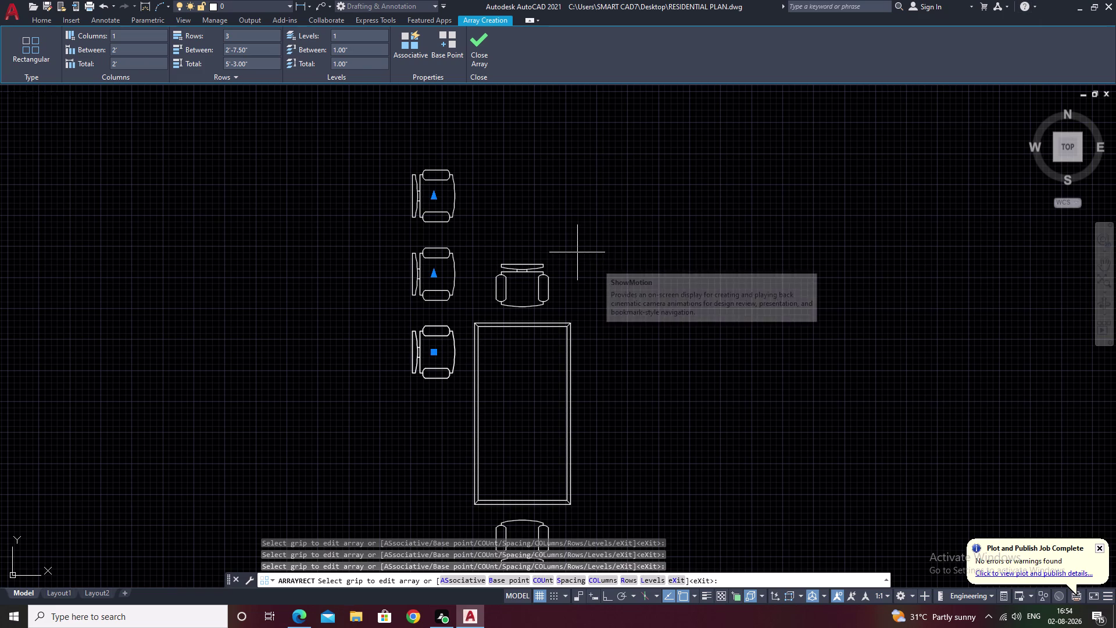
Finish the chair array edit and select the three chairs left of the table.
key(Escape)
drag(466, 163, 358, 292)
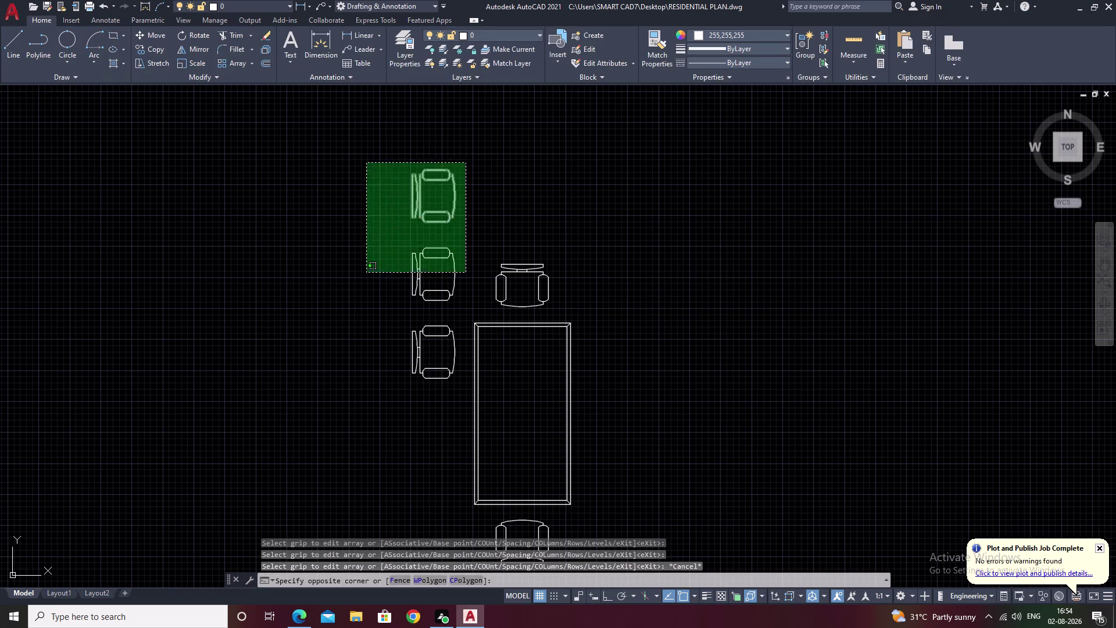
drag(358, 292, 358, 336)
click(460, 239)
drag(458, 238, 405, 361)
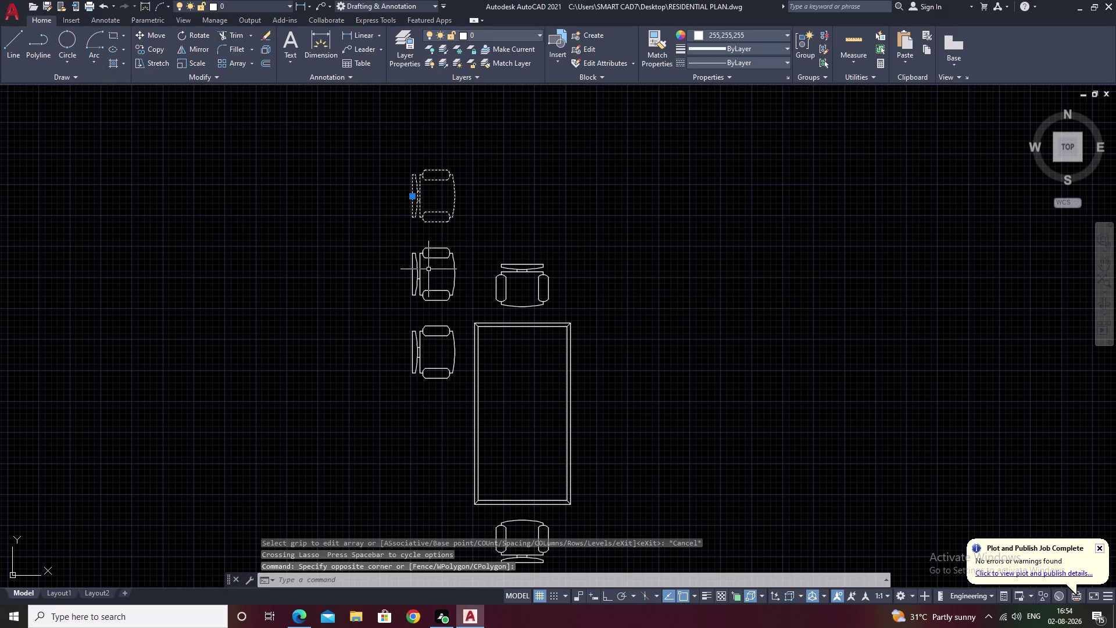
key(Escape)
drag(466, 168, 413, 409)
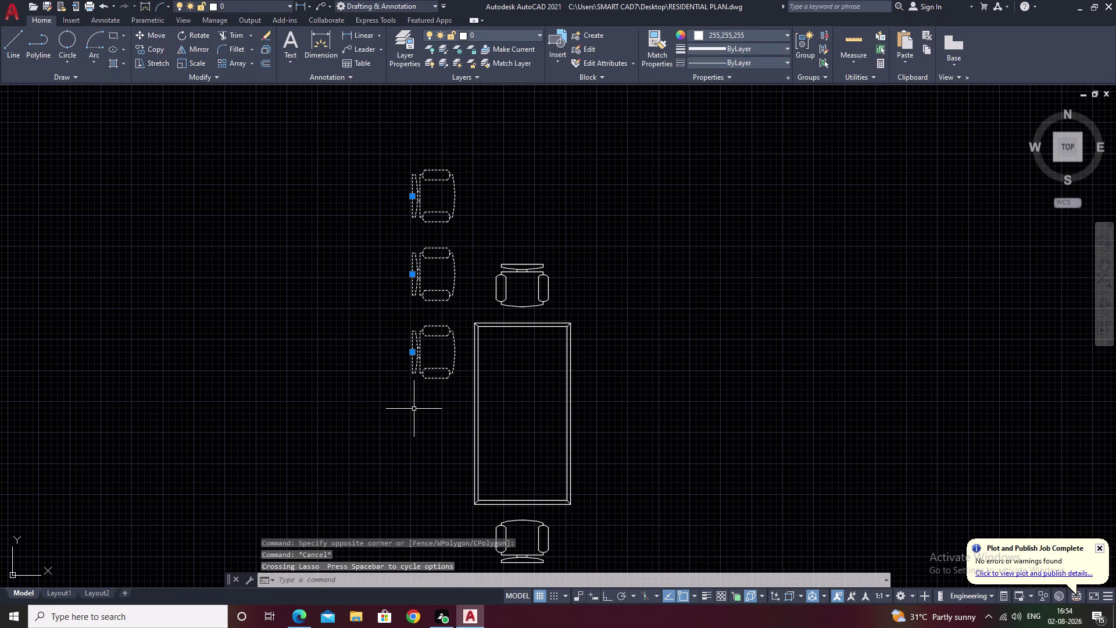
Move the three chairs beside the table's left edge and reselect them.
text(m)
key(space)
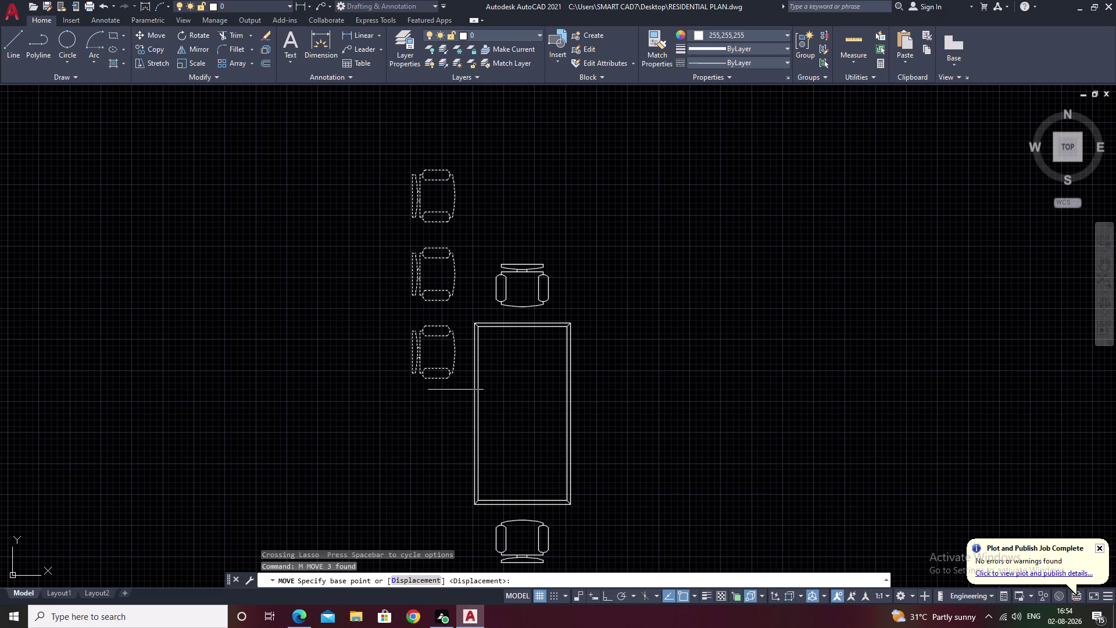
click(450, 376)
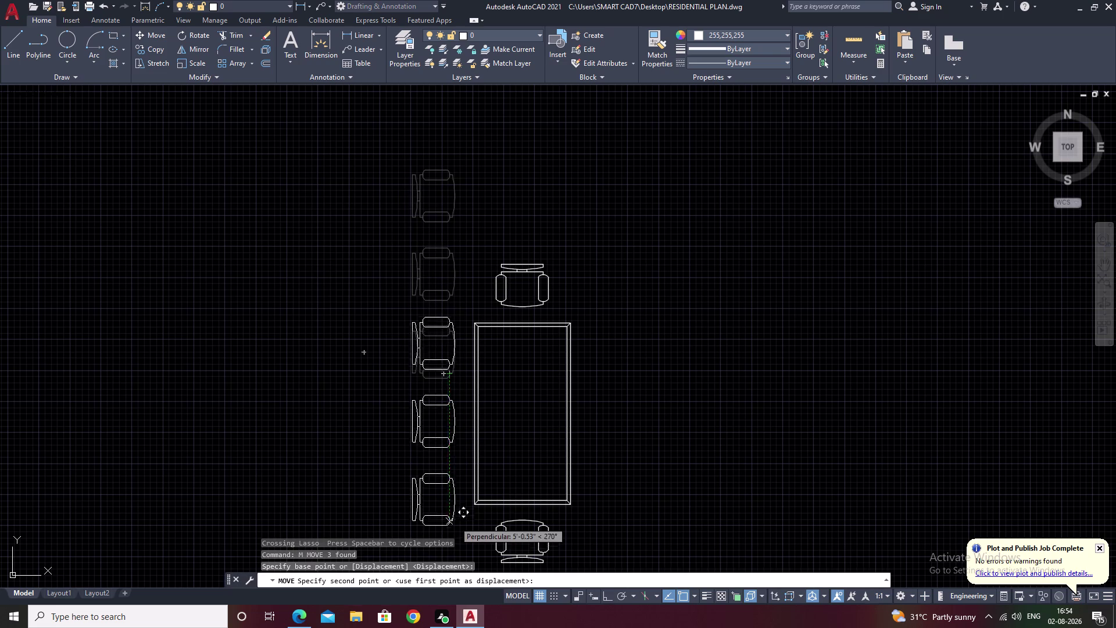
click(457, 512)
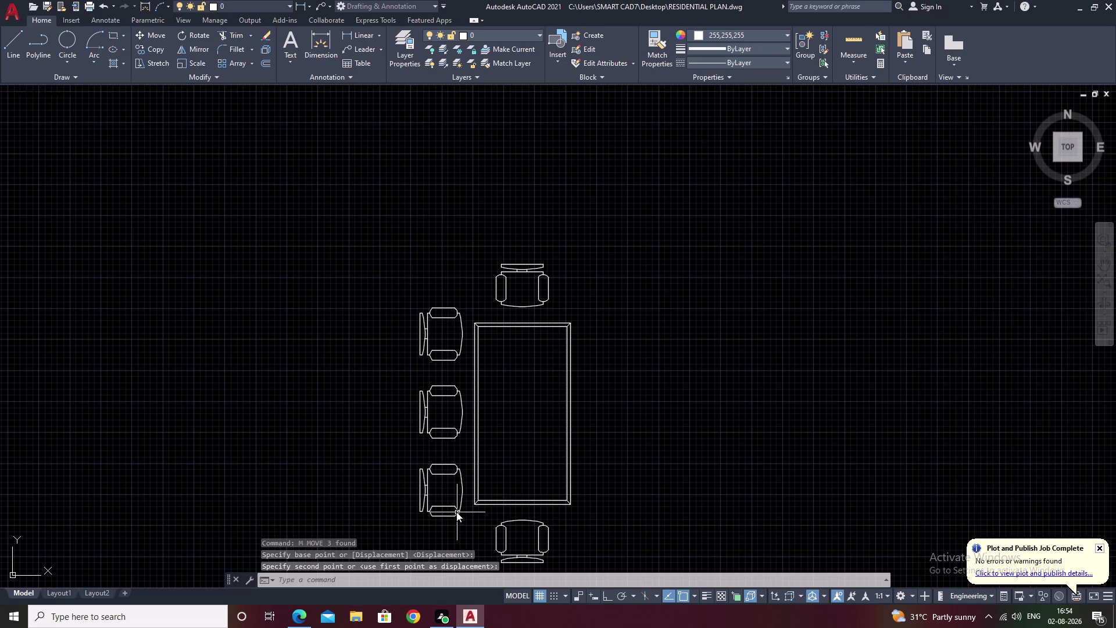
key(Escape)
drag(449, 310, 410, 506)
key(Escape)
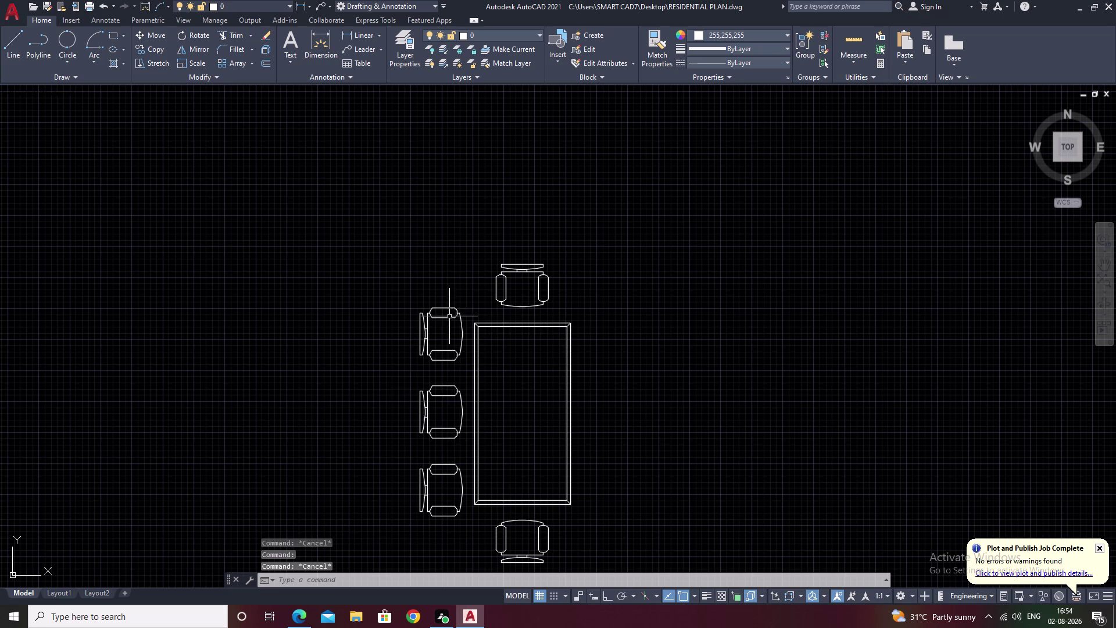
drag(448, 314, 434, 545)
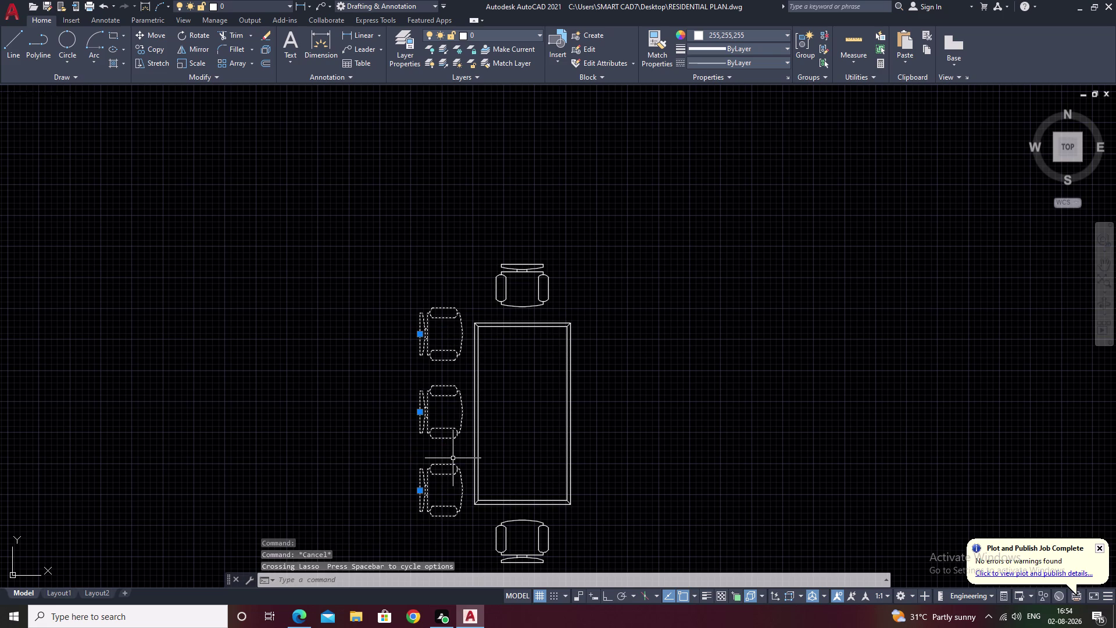
Mirror the three chairs across a vertical line through the table centre, keeping the originals.
text(mi)
key(space)
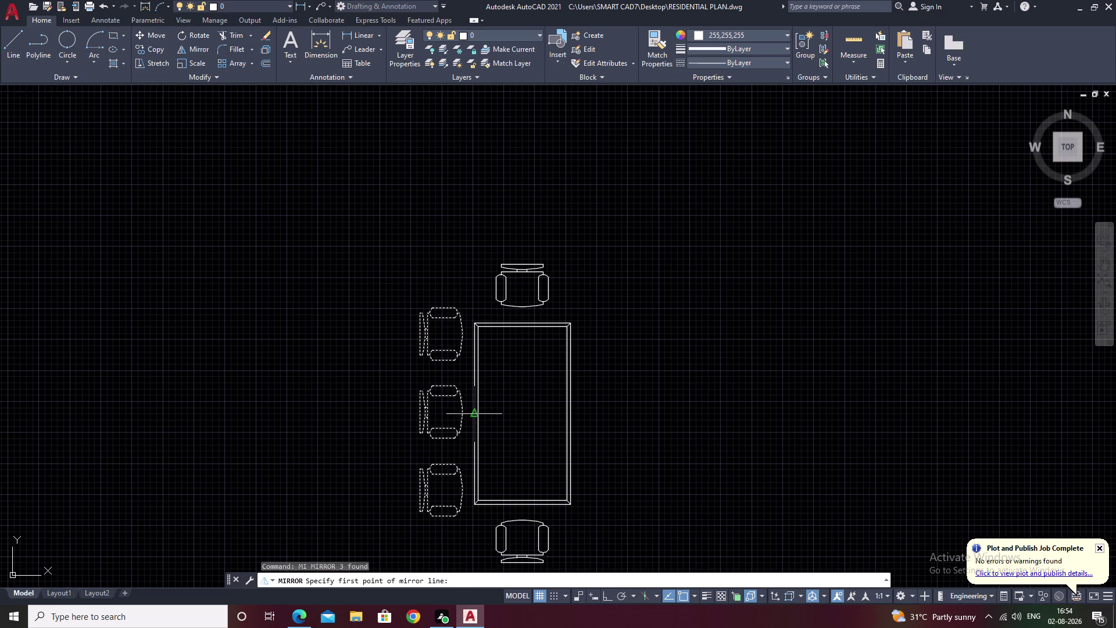
click(525, 414)
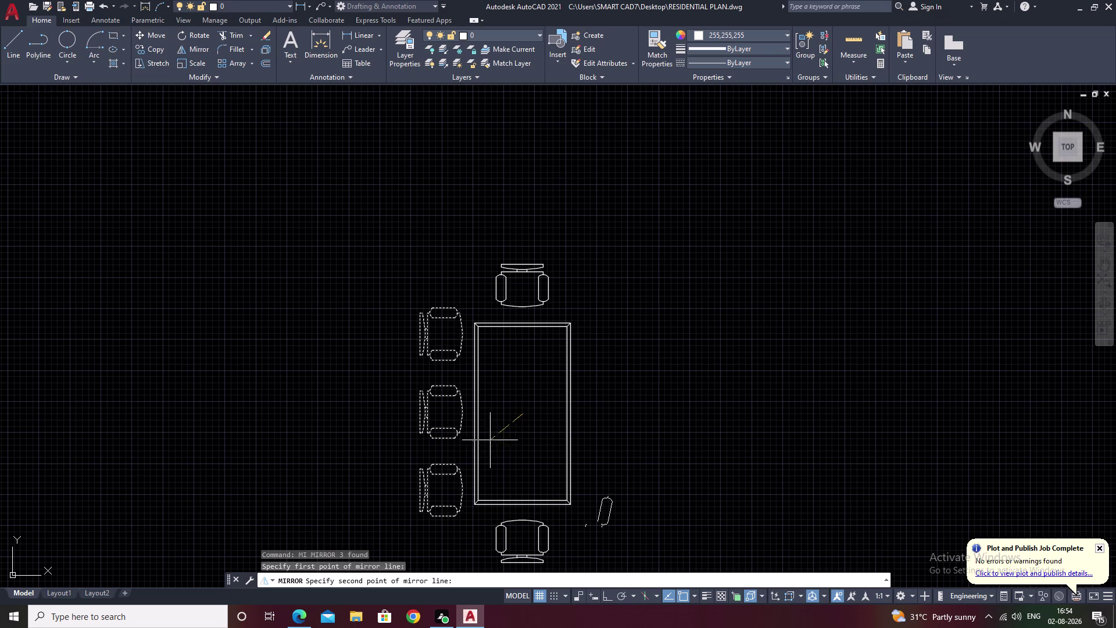
key(F8)
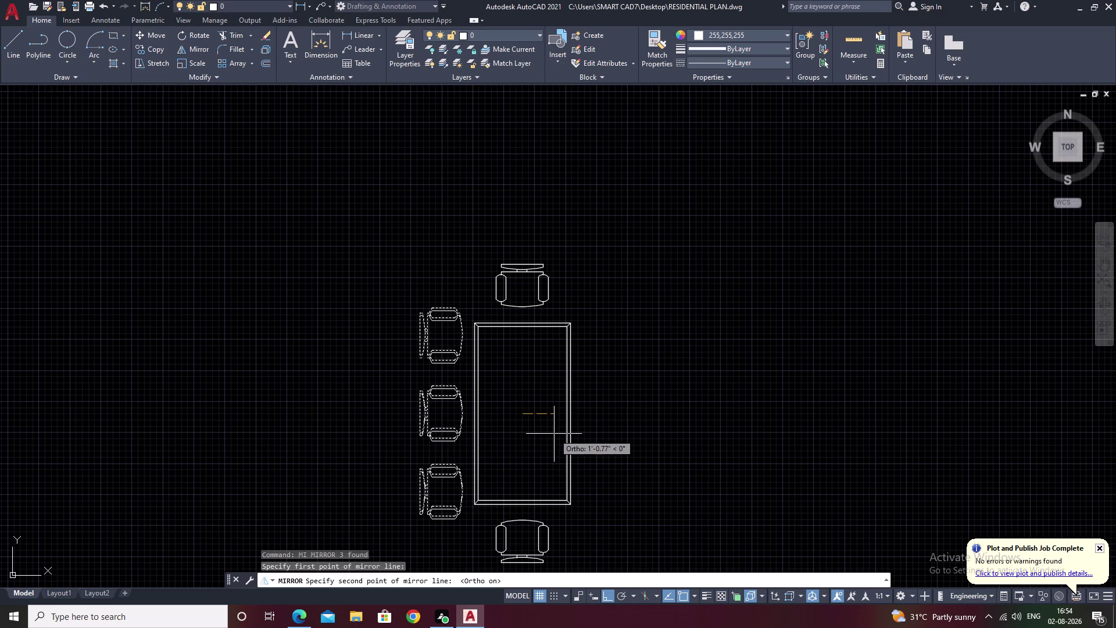
click(494, 475)
text(n)
key(space)
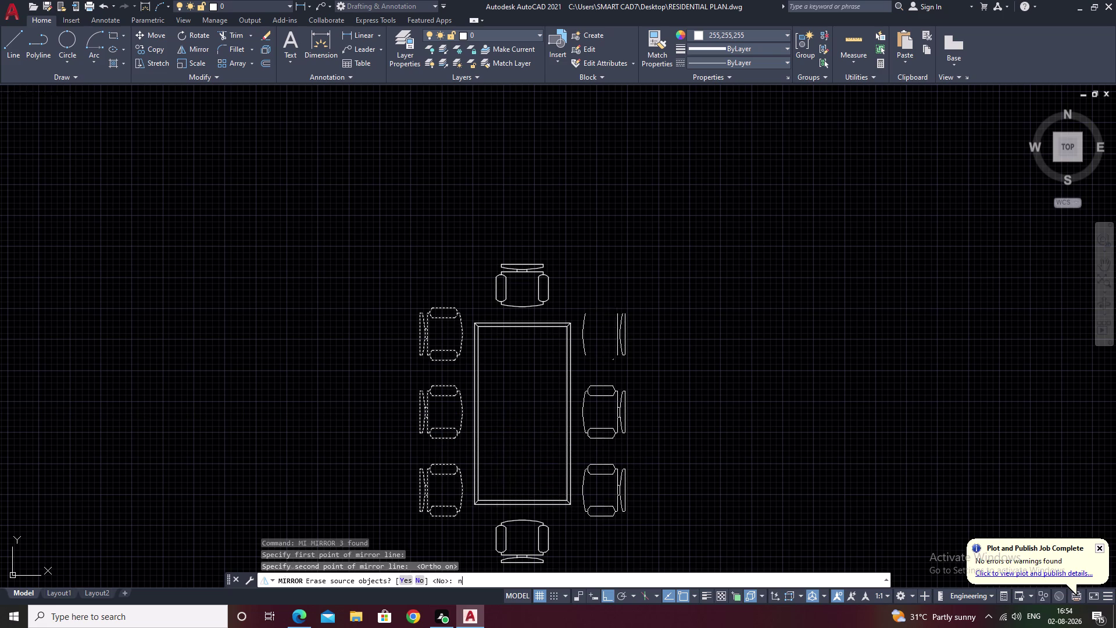
Select the table together with all eight chairs.
scroll(down, 3)
key(Escape)
drag(705, 316, 653, 530)
text(m)
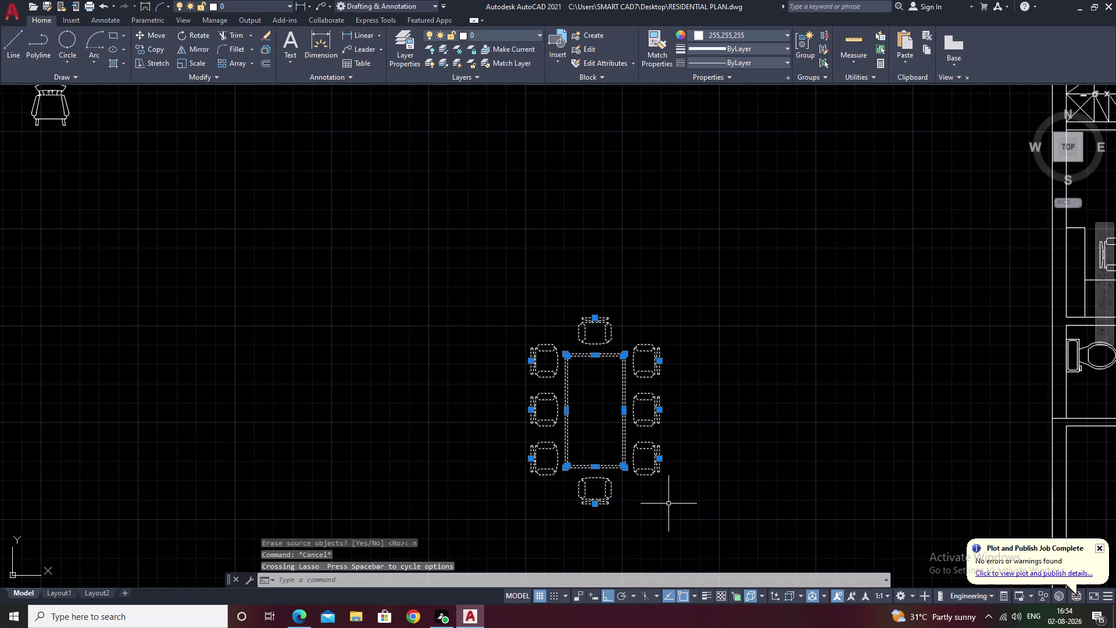
Move the table and eight chairs into the lower-left room with Ortho off.
key(space)
click(595, 414)
scroll(down, 3)
middle_drag(725, 450, 635, 432)
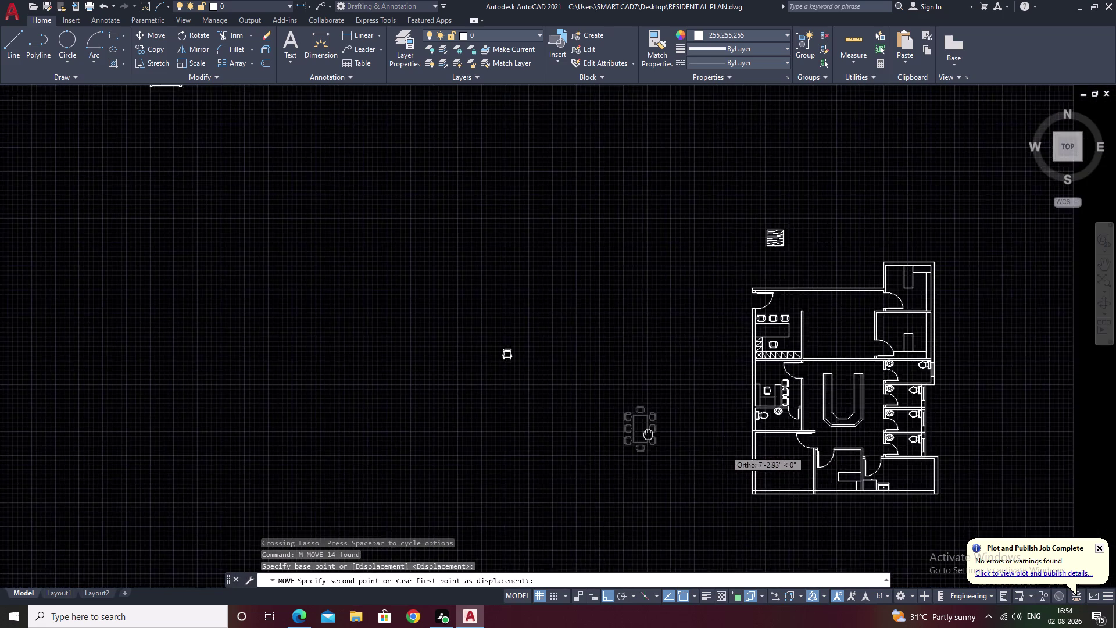
middle_drag(634, 432, 544, 410)
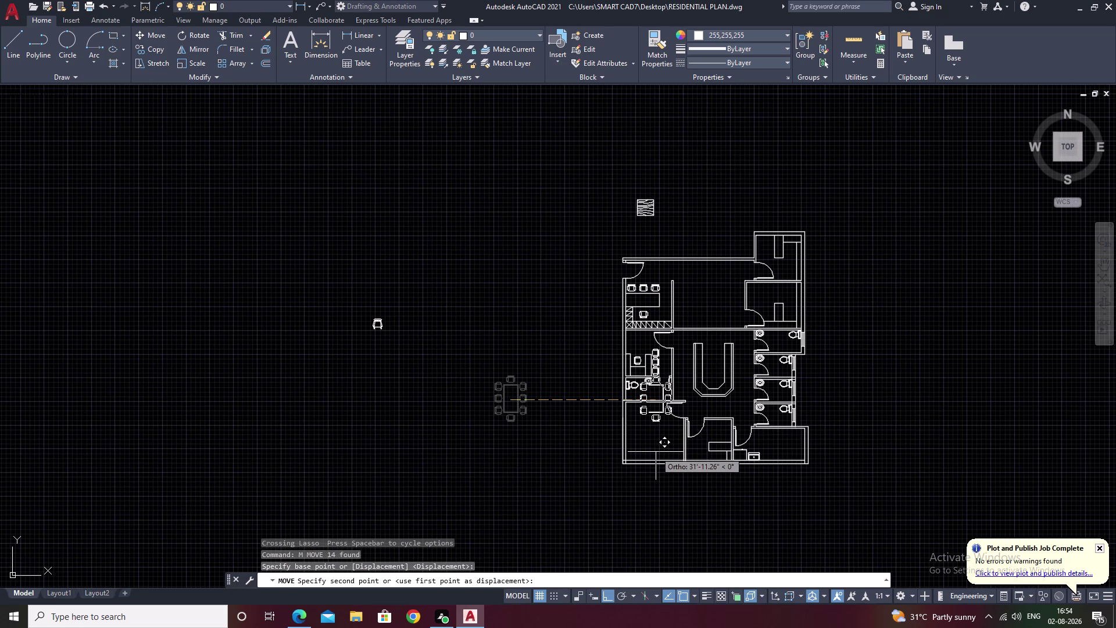
key(F8)
scroll(up, 3)
scroll(up, 3)
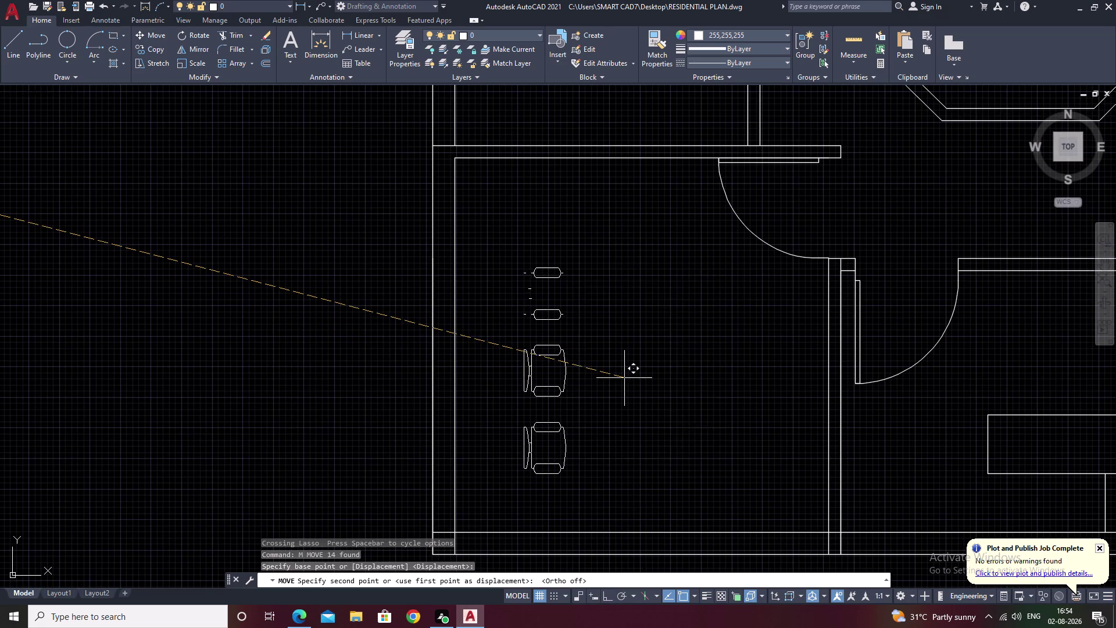
click(627, 373)
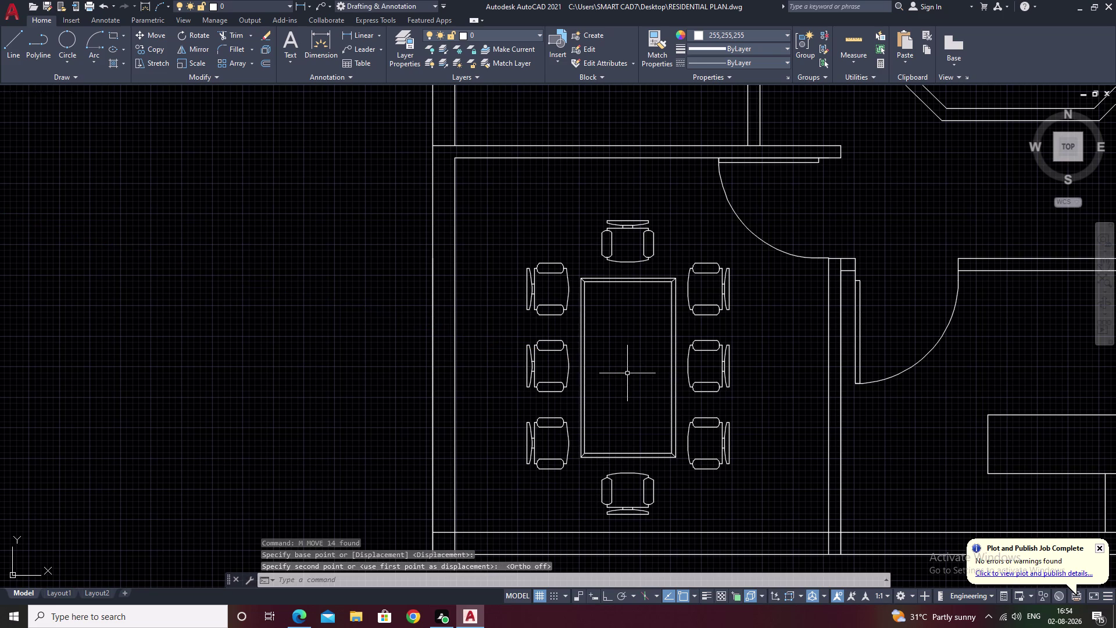
Pan across the floor plan and select the chair at the small desk.
middle_drag(806, 412, 499, 443)
key(Escape)
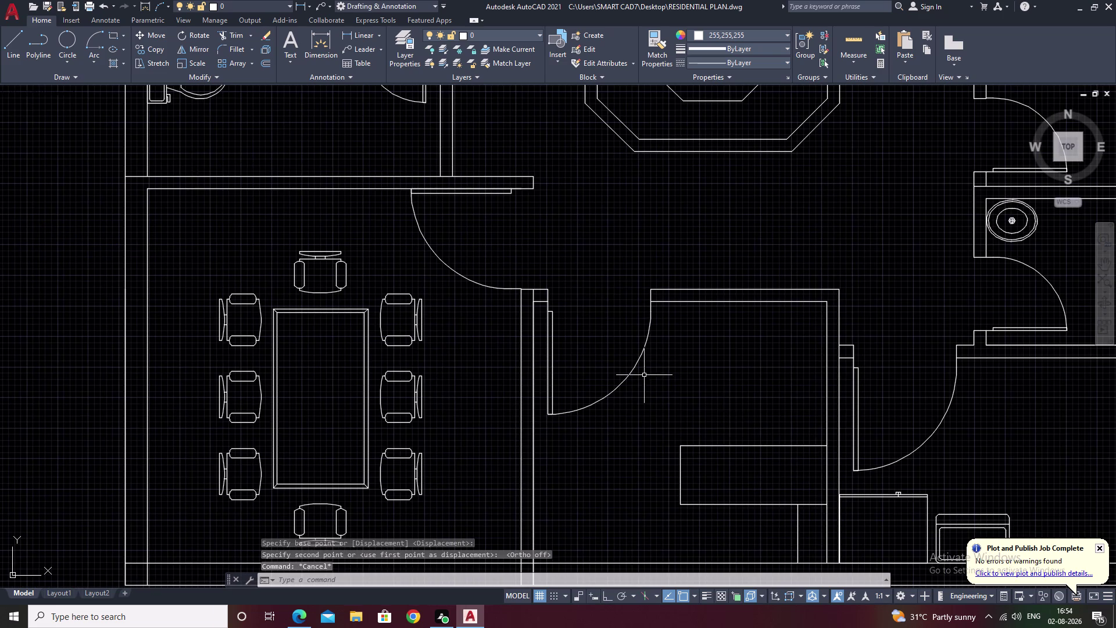
scroll(down, 3)
scroll(down, 3)
middle_drag(631, 370, 549, 453)
middle_drag(551, 429, 692, 357)
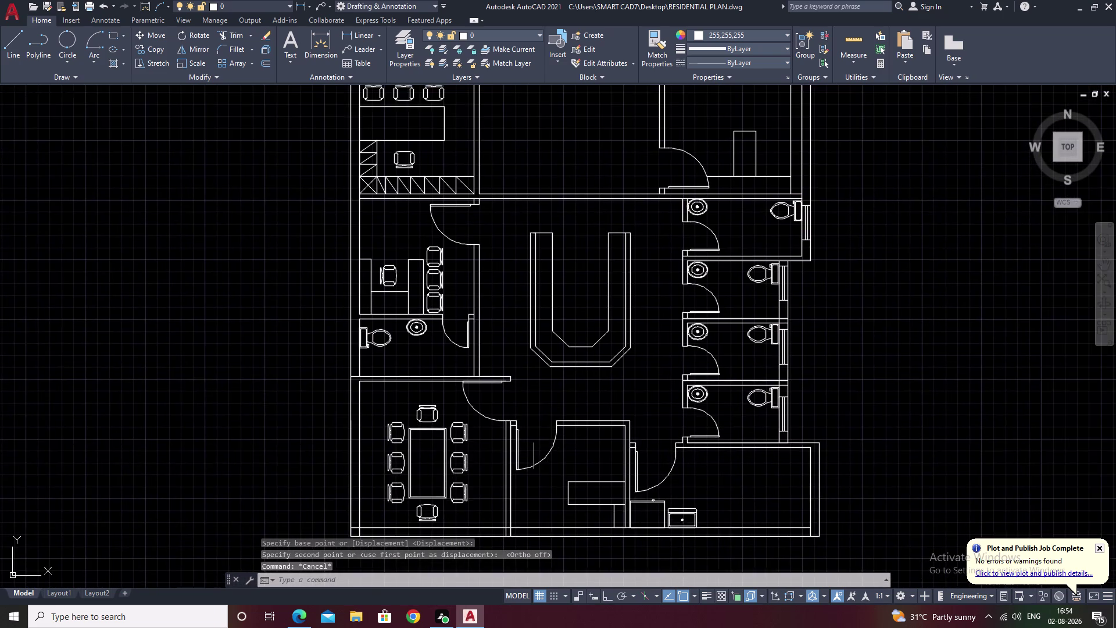
middle_drag(692, 357, 761, 321)
middle_drag(734, 301, 608, 384)
scroll(down, 3)
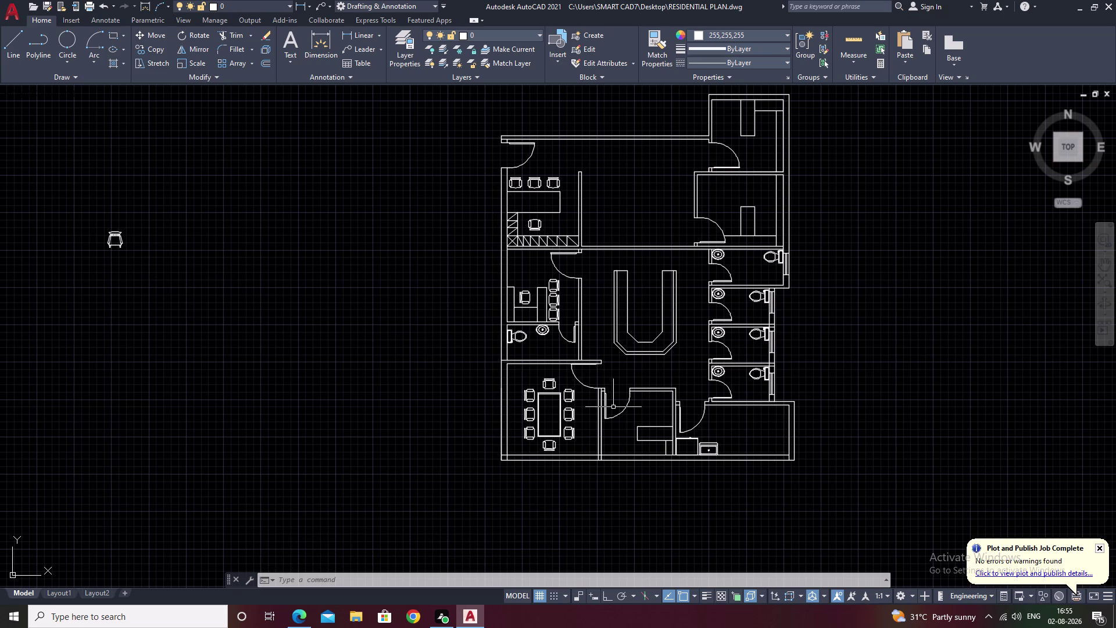
scroll(up, 3)
middle_drag(663, 427, 662, 346)
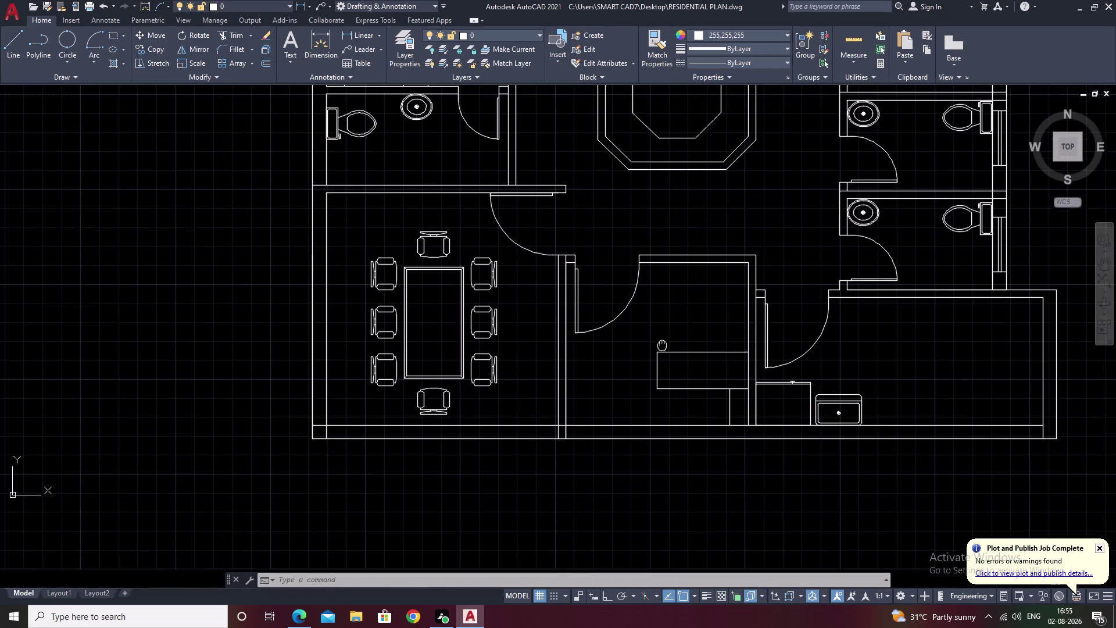
scroll(up, 3)
scroll(down, 3)
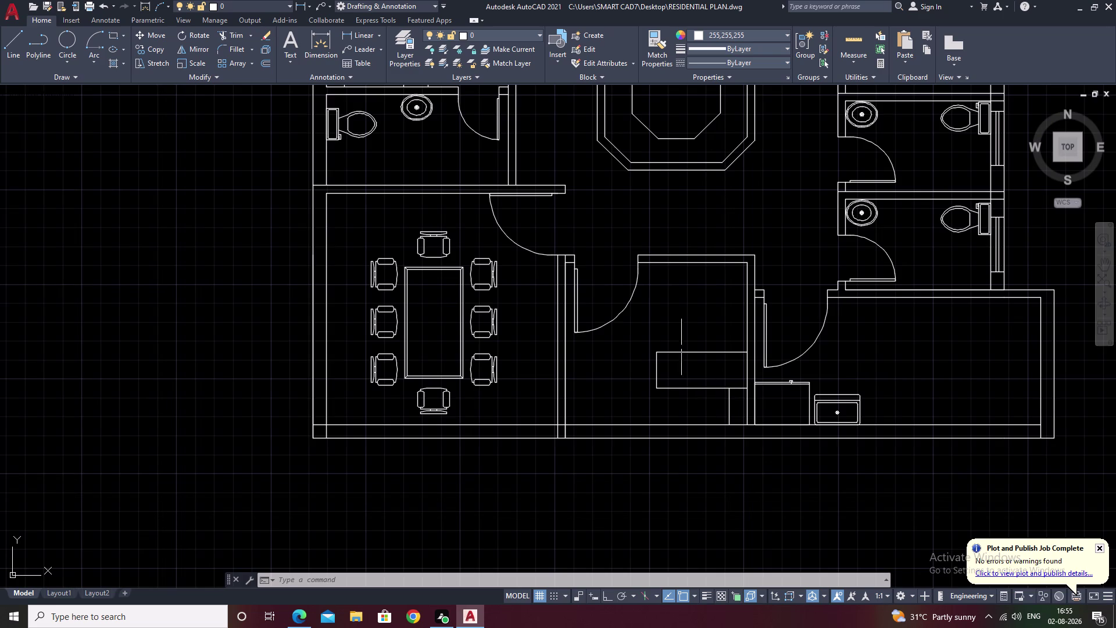
scroll(down, 3)
scroll(up, 3)
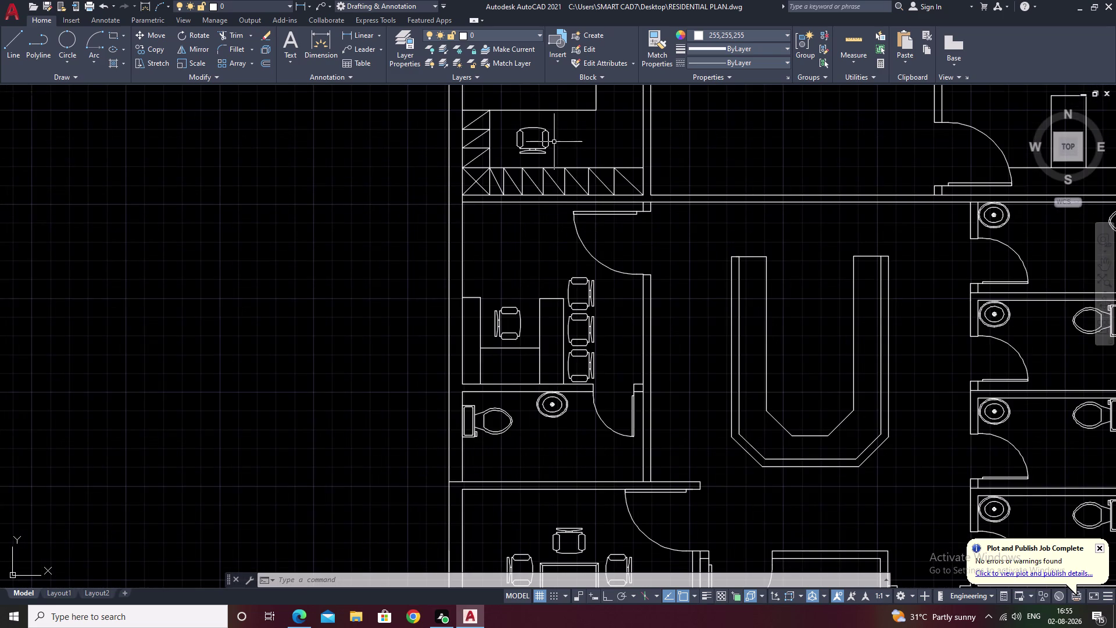
scroll(down, 3)
scroll(up, 3)
scroll(up, 3)
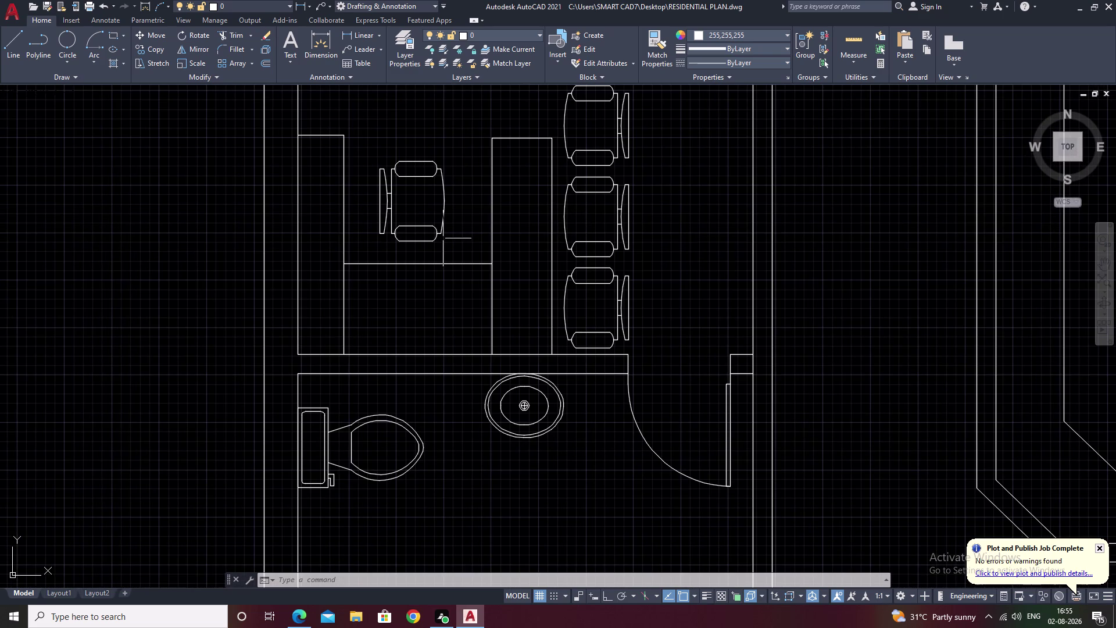
drag(449, 144, 426, 239)
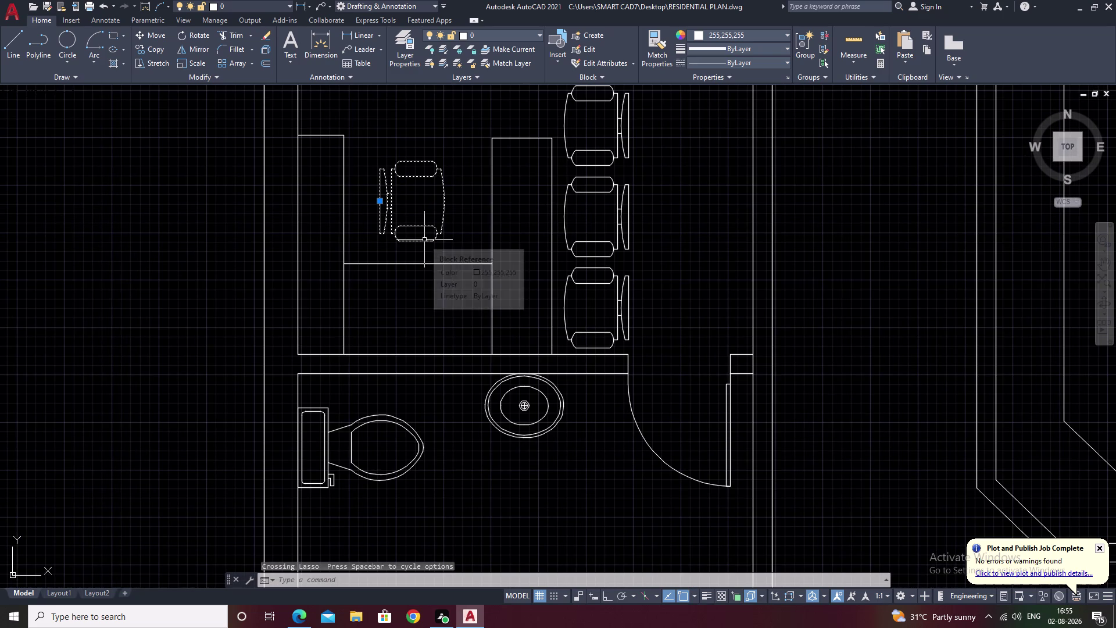
Copy the desk chair into empty space left of the plan.
text(co)
key(space)
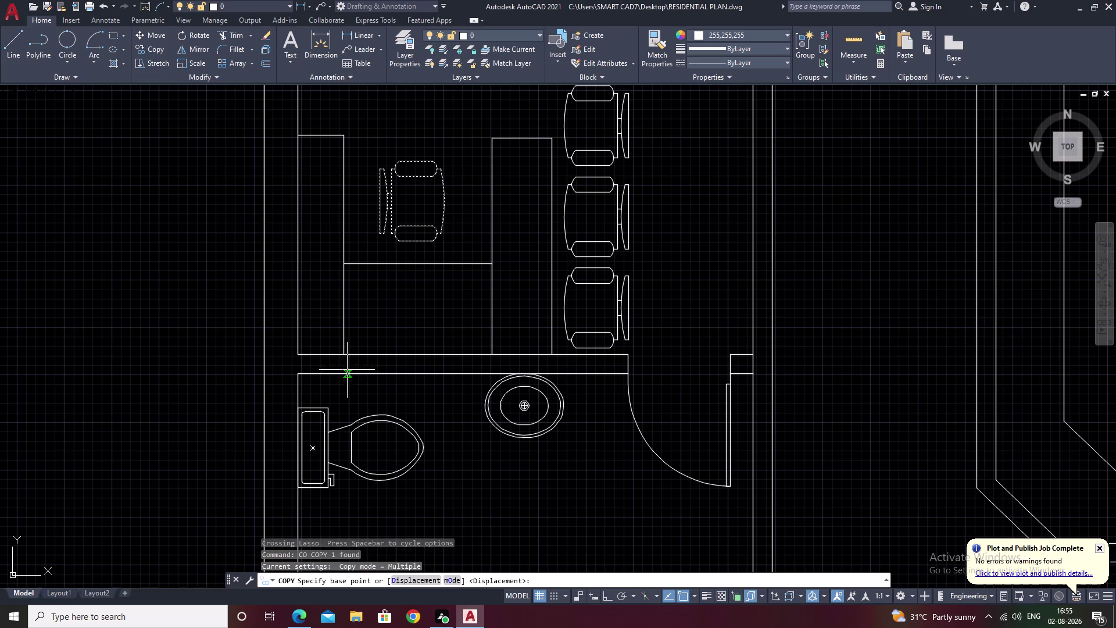
click(385, 208)
scroll(down, 3)
middle_drag(0, 243, 248, 261)
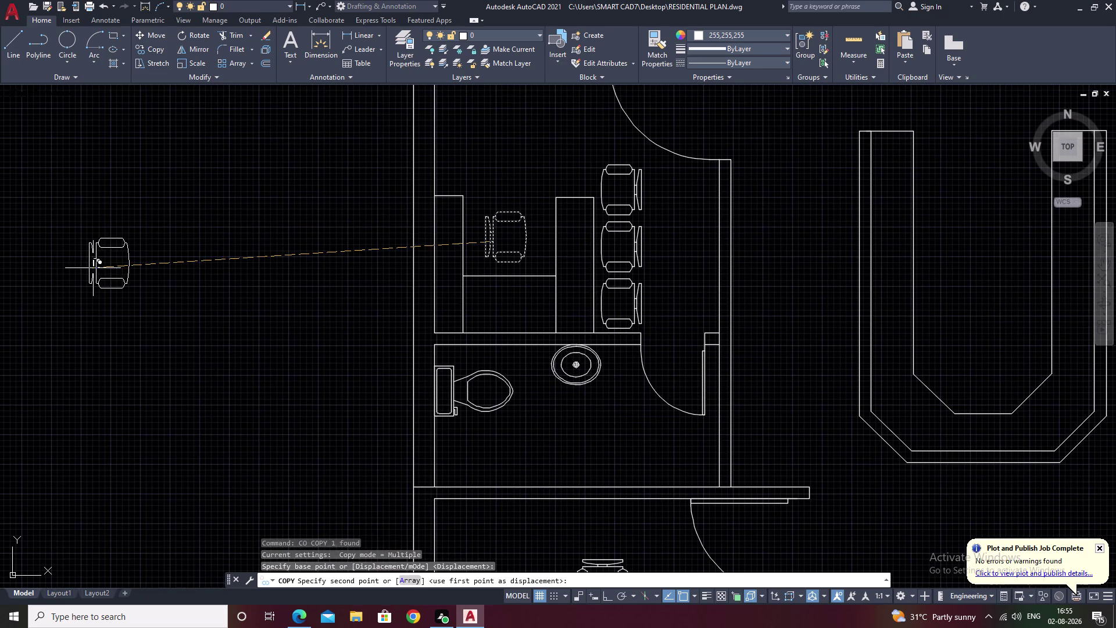
click(93, 268)
key(Escape)
Select the copied chair and begin rotating it, then cancel the rotation.
scroll(down, 3)
drag(158, 229, 154, 345)
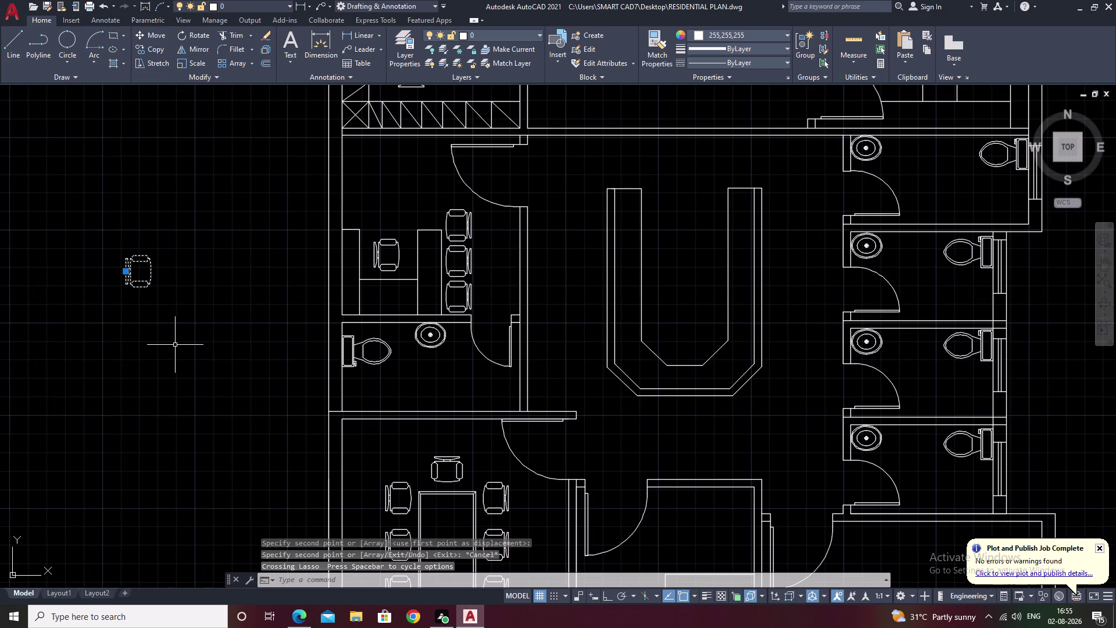
text(ro)
key(space)
scroll(up, 3)
click(97, 297)
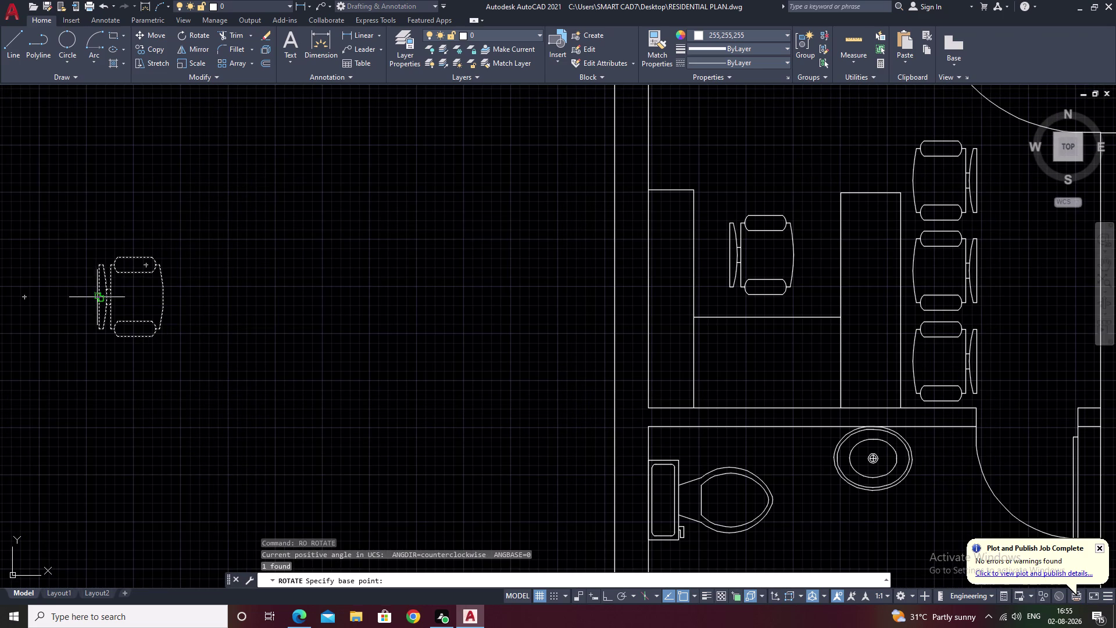
key(F8)
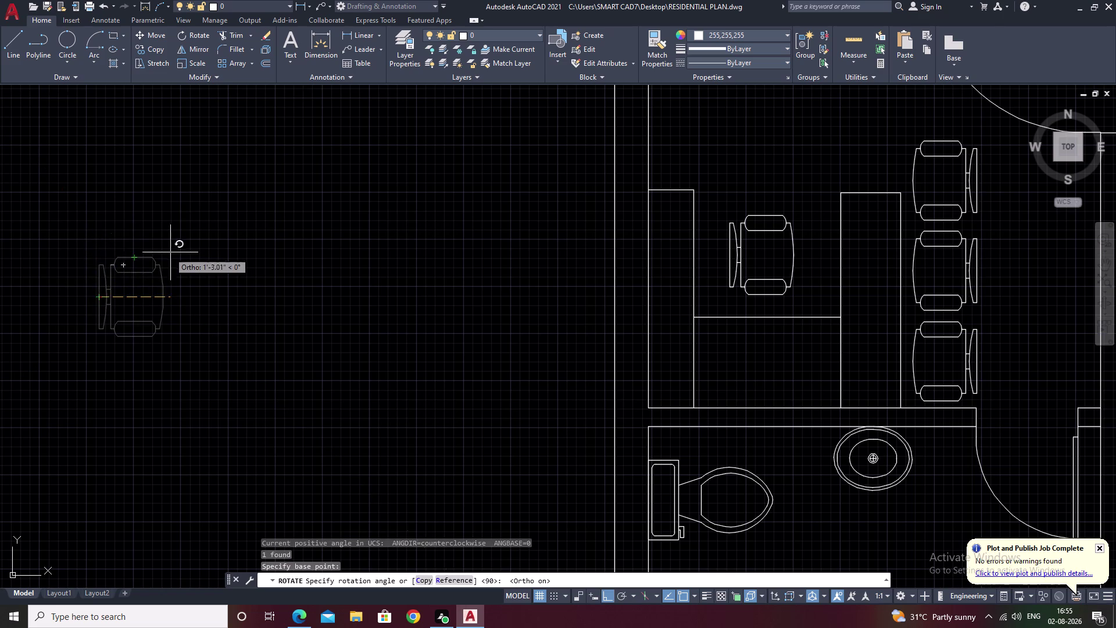
click(138, 216)
key(Escape)
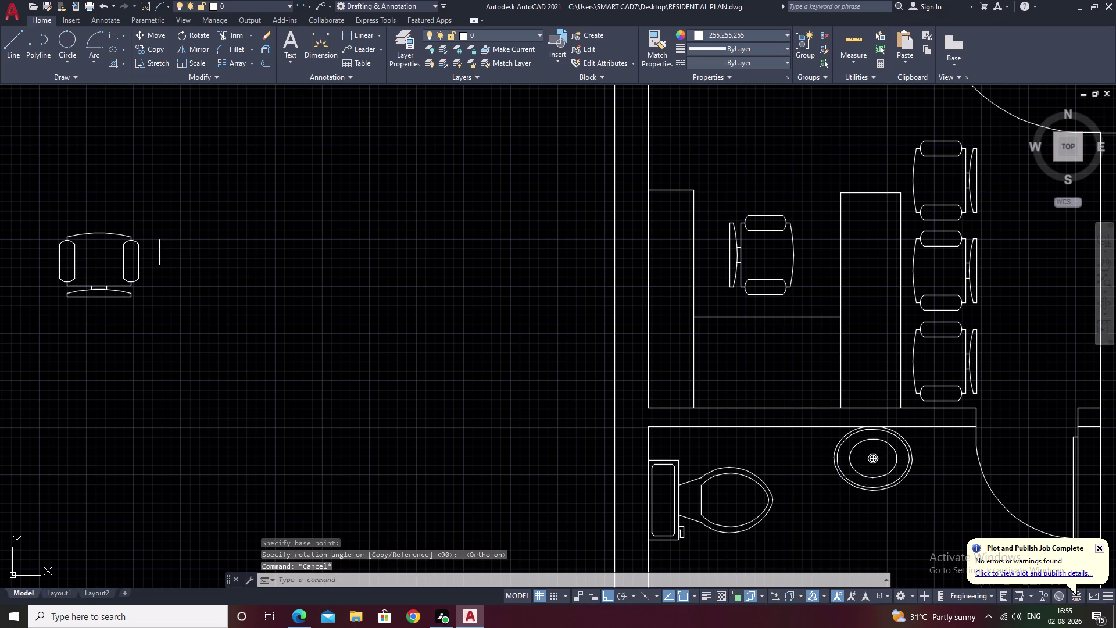
Copy the spare chair into the small lower office, just below its desk.
drag(150, 216, 113, 330)
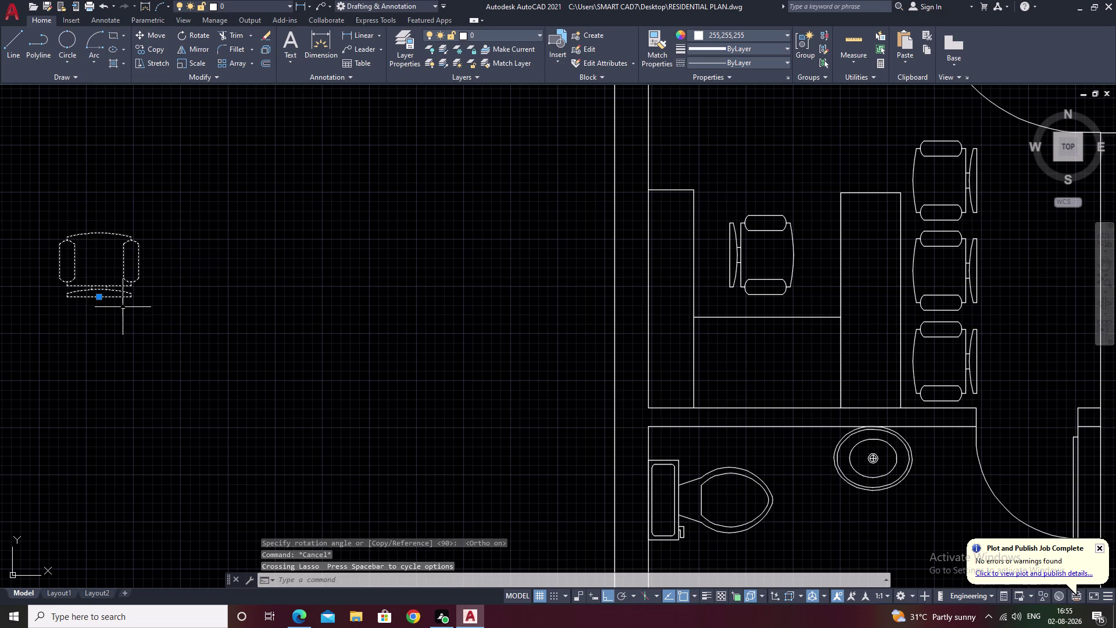
text(co)
key(space)
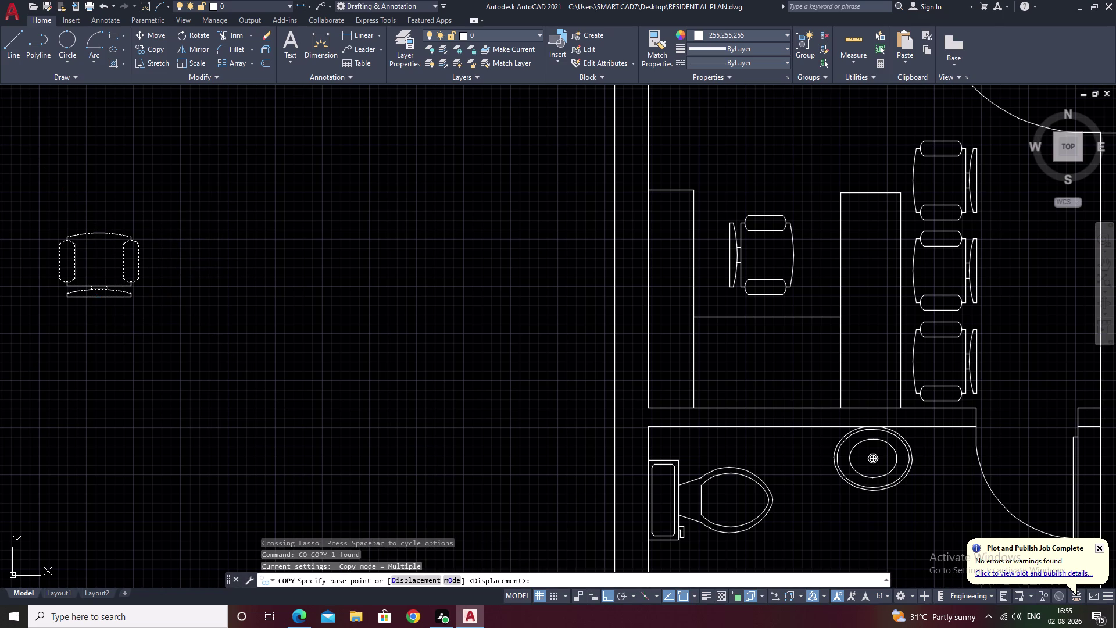
drag(98, 292, 104, 300)
scroll(down, 3)
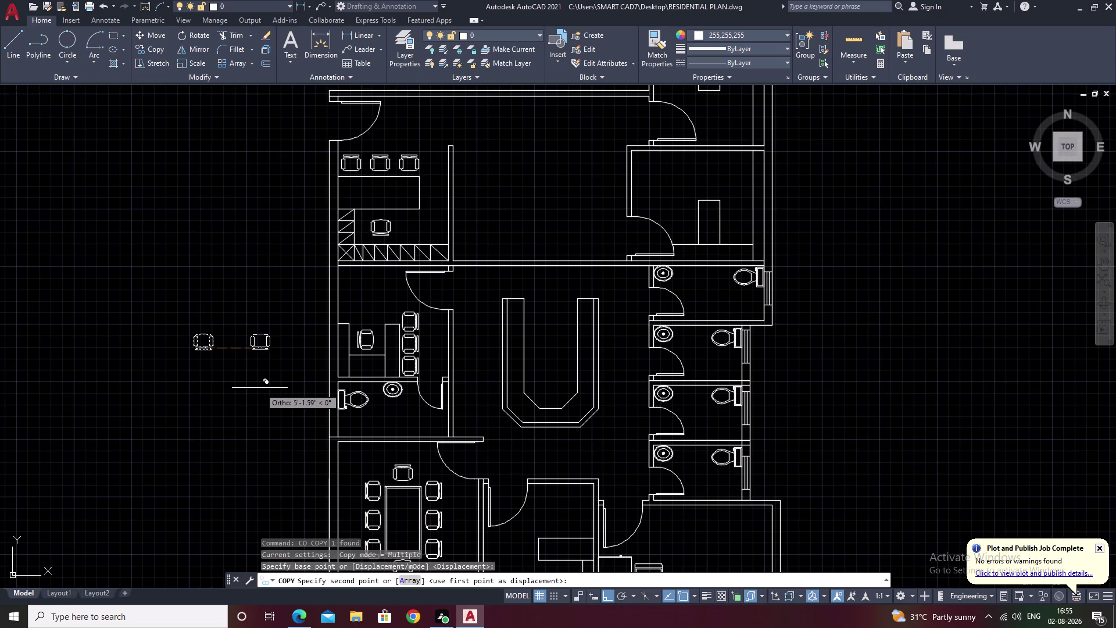
key(F8)
scroll(down, 3)
middle_drag(367, 458, 351, 348)
scroll(up, 3)
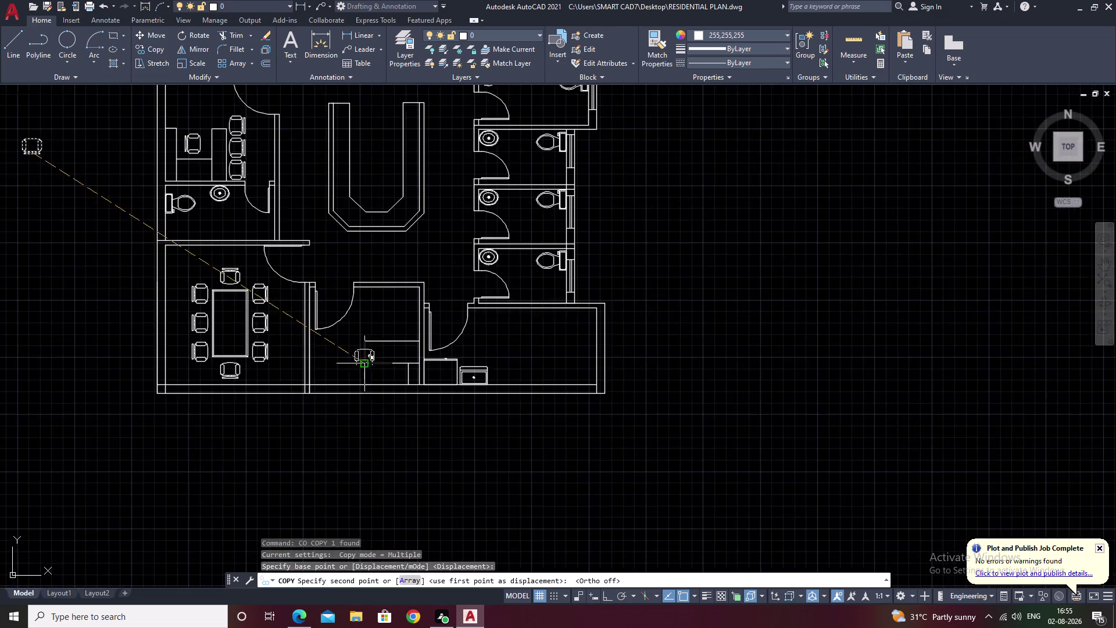
scroll(up, 3)
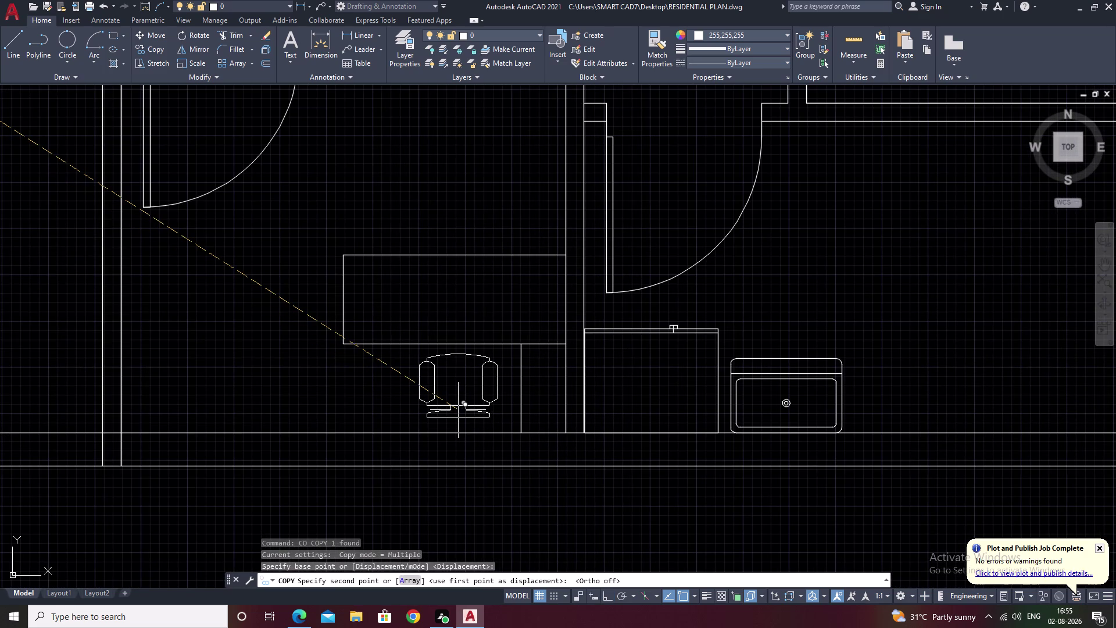
click(458, 412)
key(Escape)
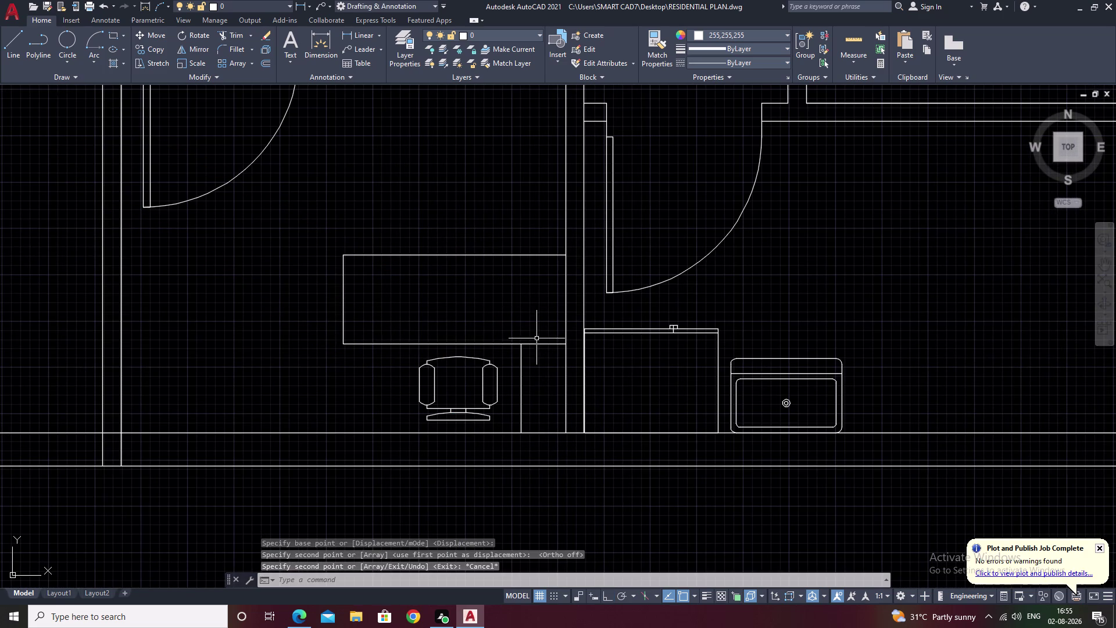
Select the three lines of the desk in the small lower office.
click(540, 345)
click(518, 254)
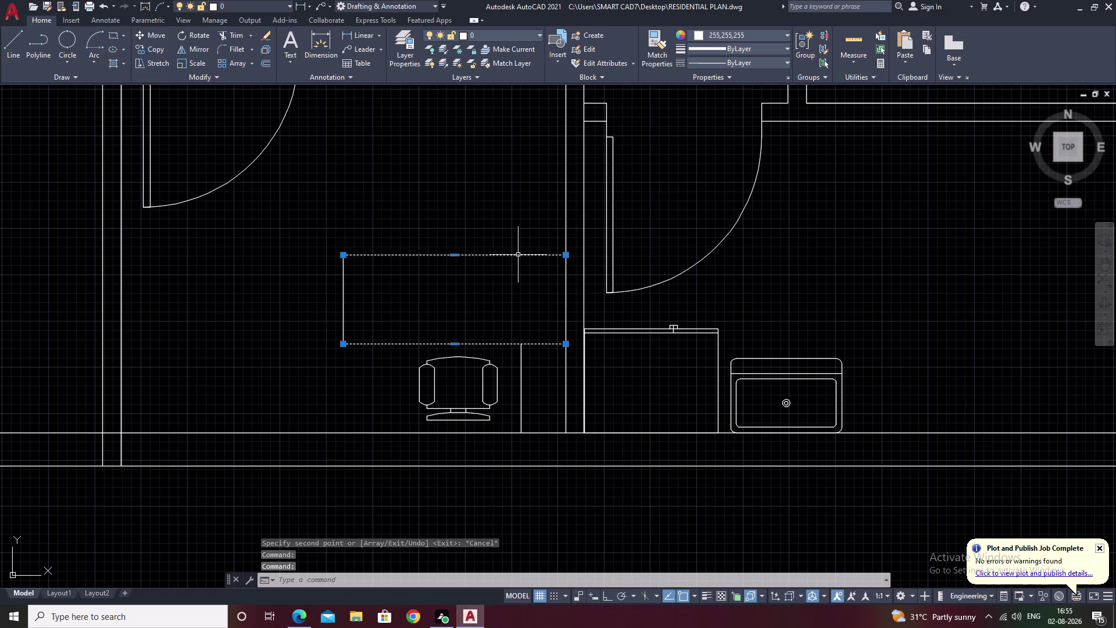
click(341, 293)
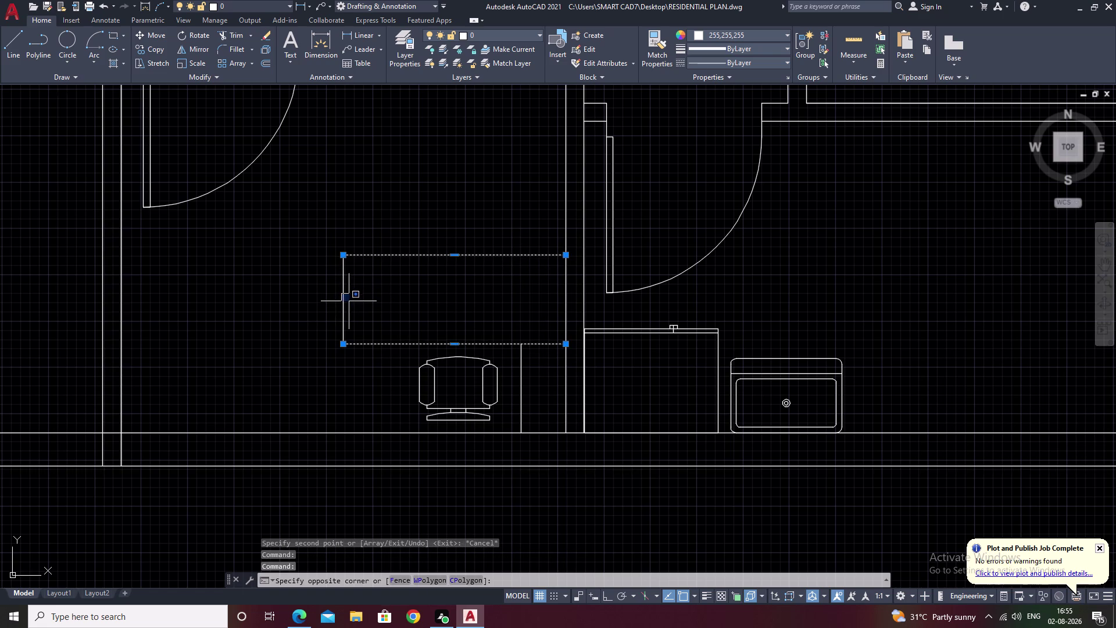
click(349, 302)
drag(348, 301, 303, 307)
drag(358, 302, 294, 304)
key(Escape)
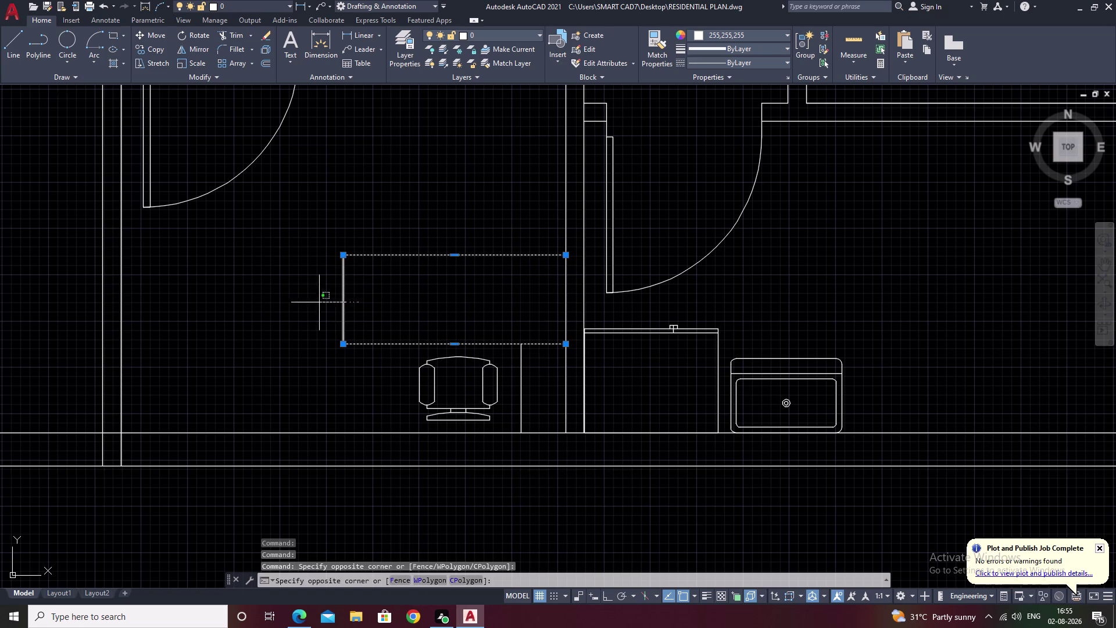
drag(369, 298, 279, 311)
click(315, 308)
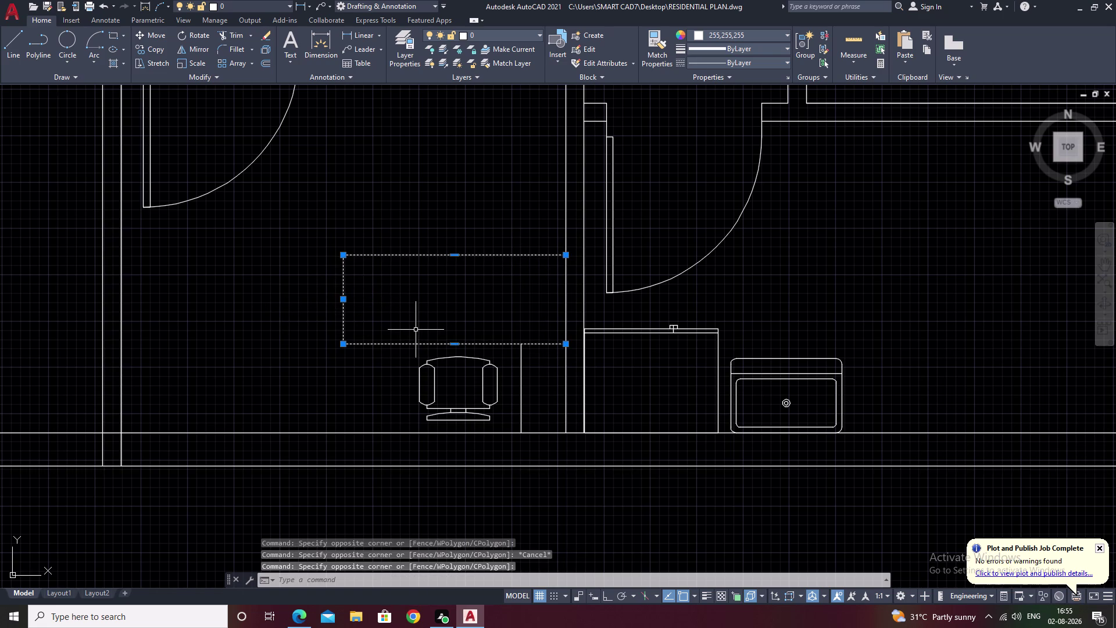
Move the desk slightly upward using its lower-right corner as base point.
text(m)
key(space)
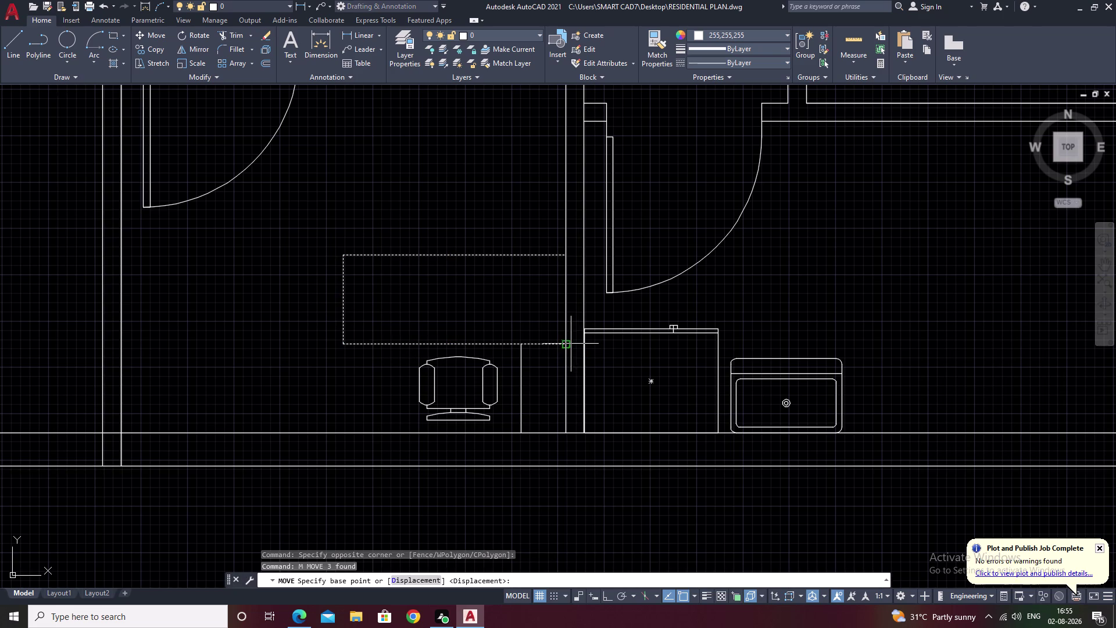
click(567, 342)
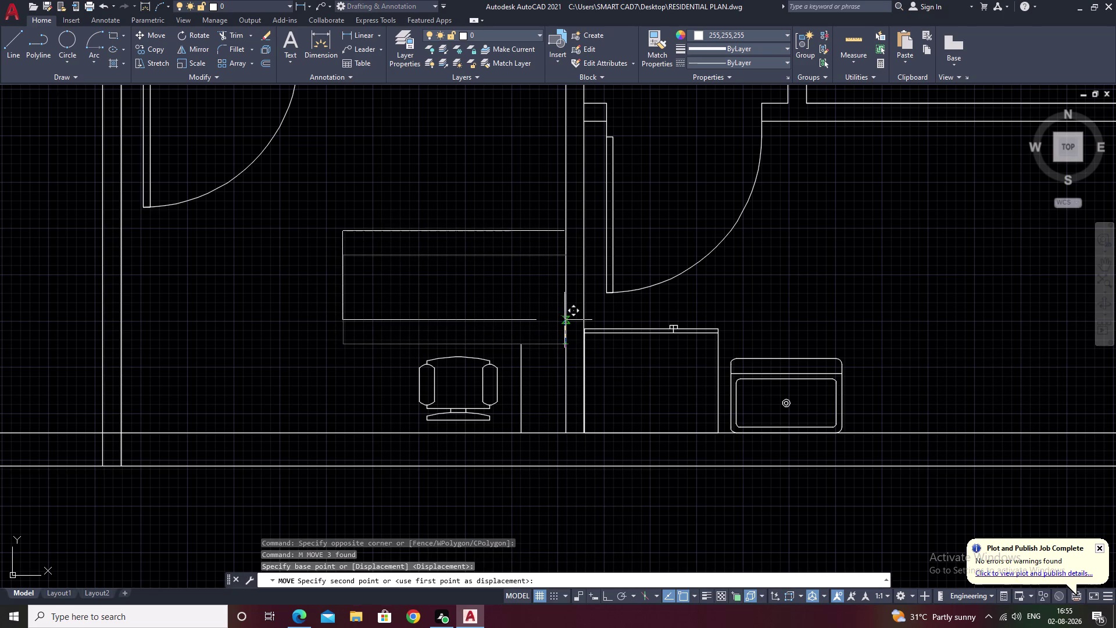
click(565, 319)
Extend the partition line below the desk so it meets the desk.
key(Escape)
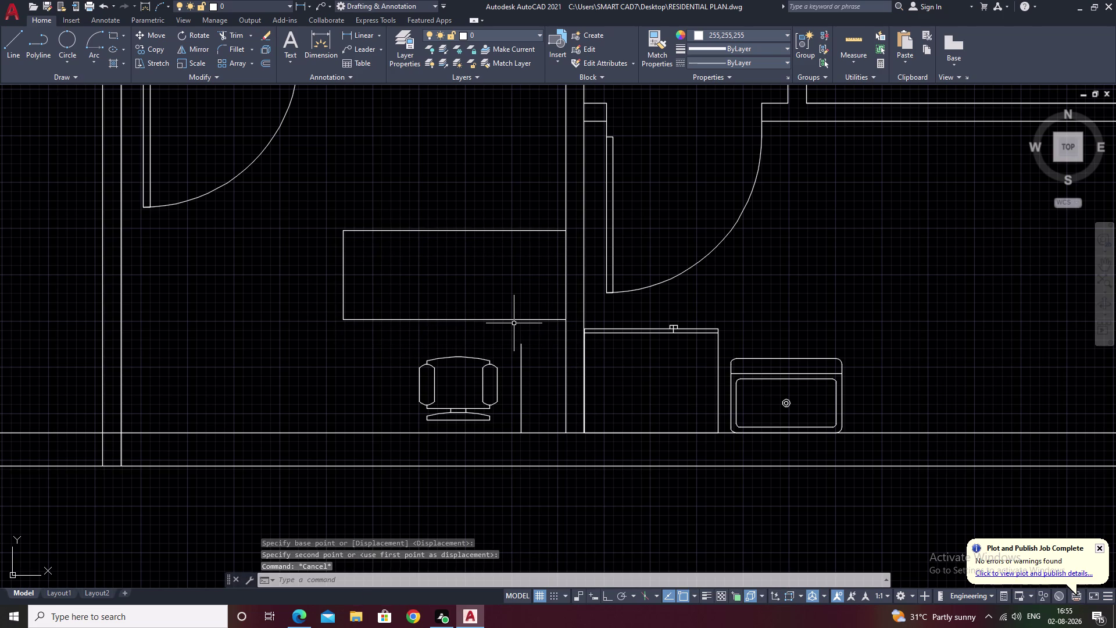
key(e)
key(x)
key(space)
click(521, 363)
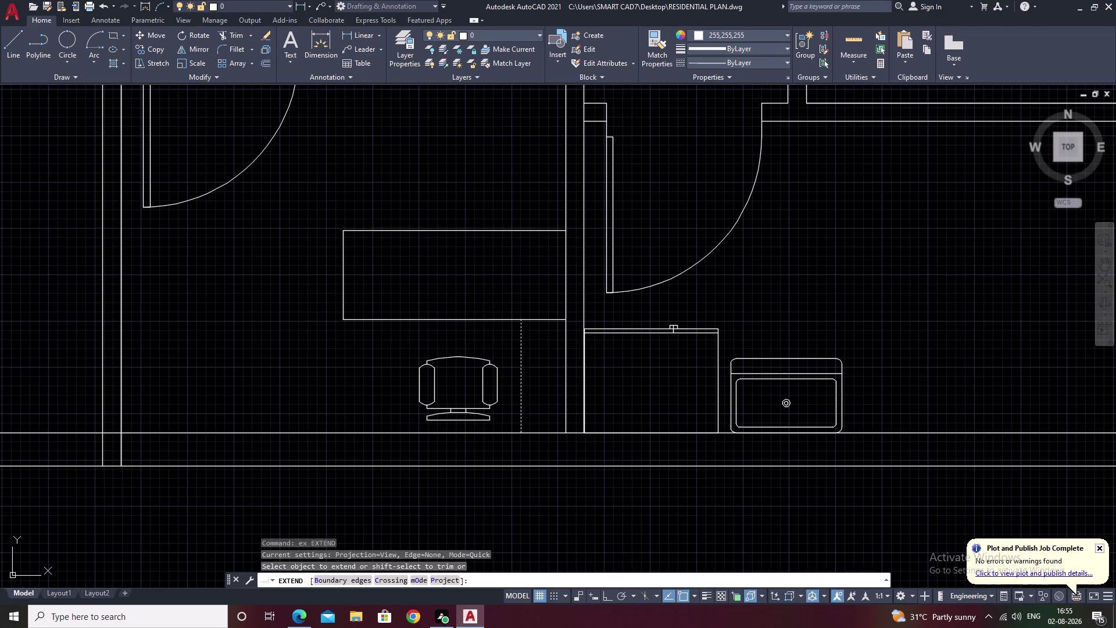
key(Escape)
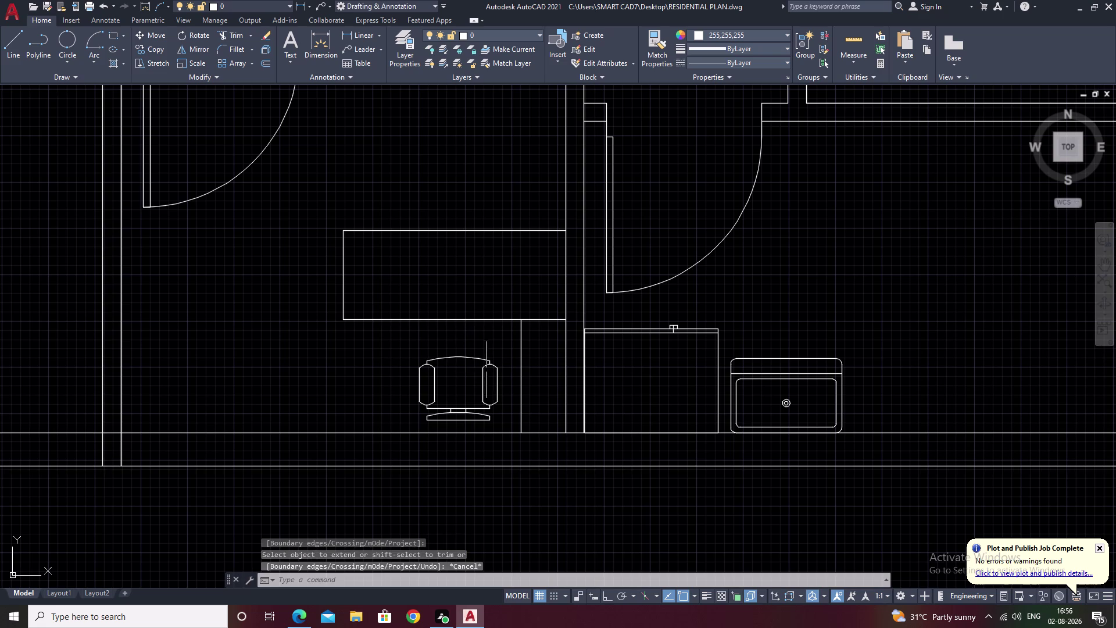
Move the office chair upward so it sits closer beneath the desk.
drag(487, 369, 431, 398)
click(431, 396)
text(m)
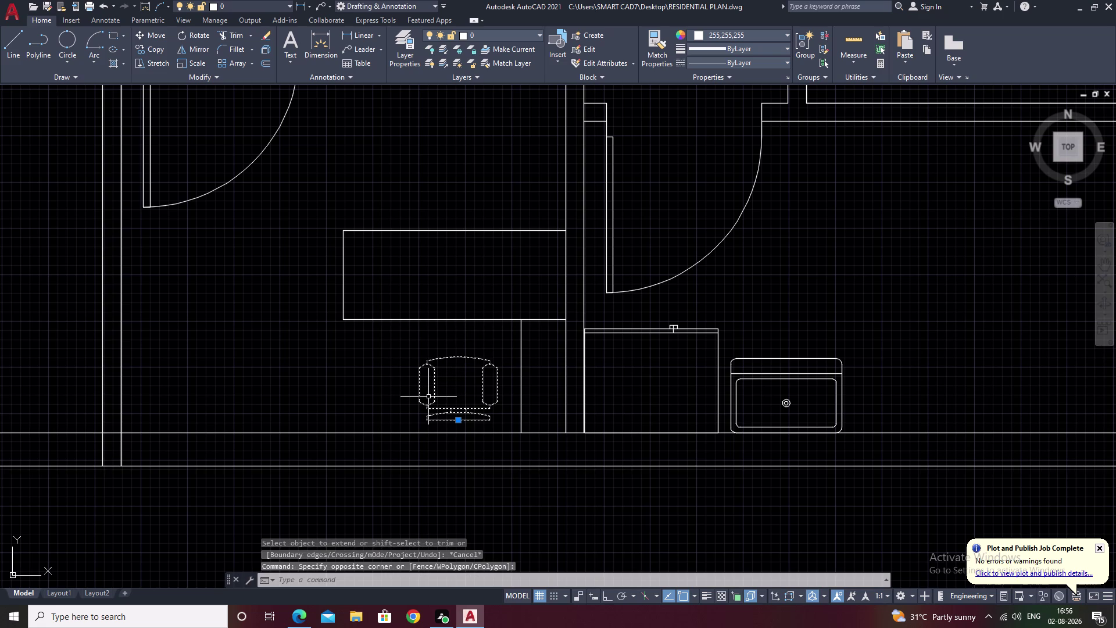
key(space)
click(462, 423)
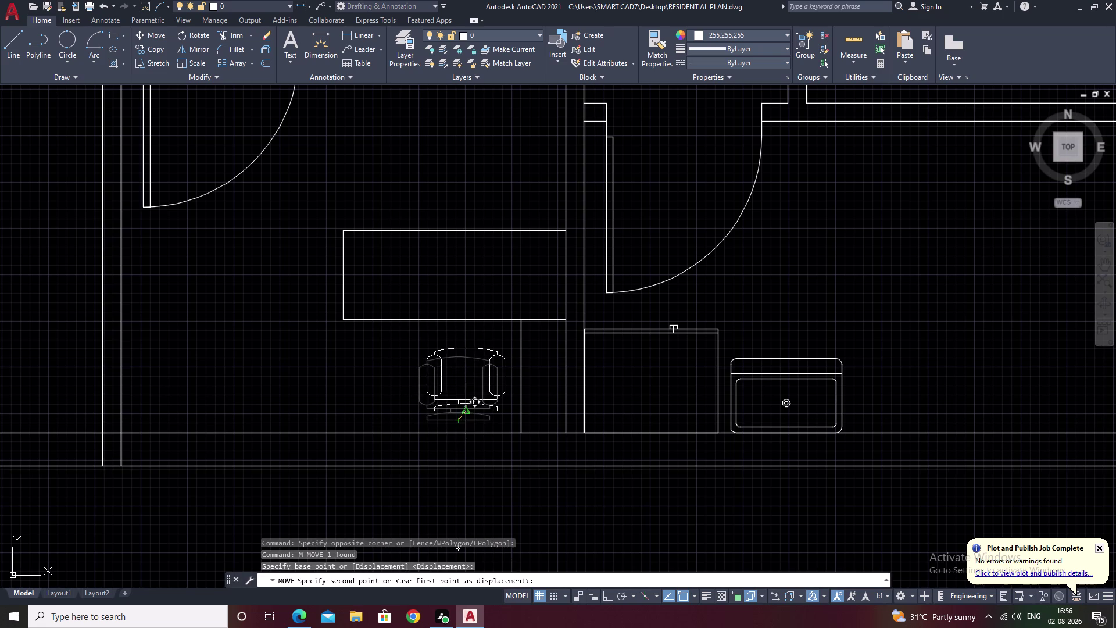
click(458, 402)
middle_drag(276, 216, 317, 279)
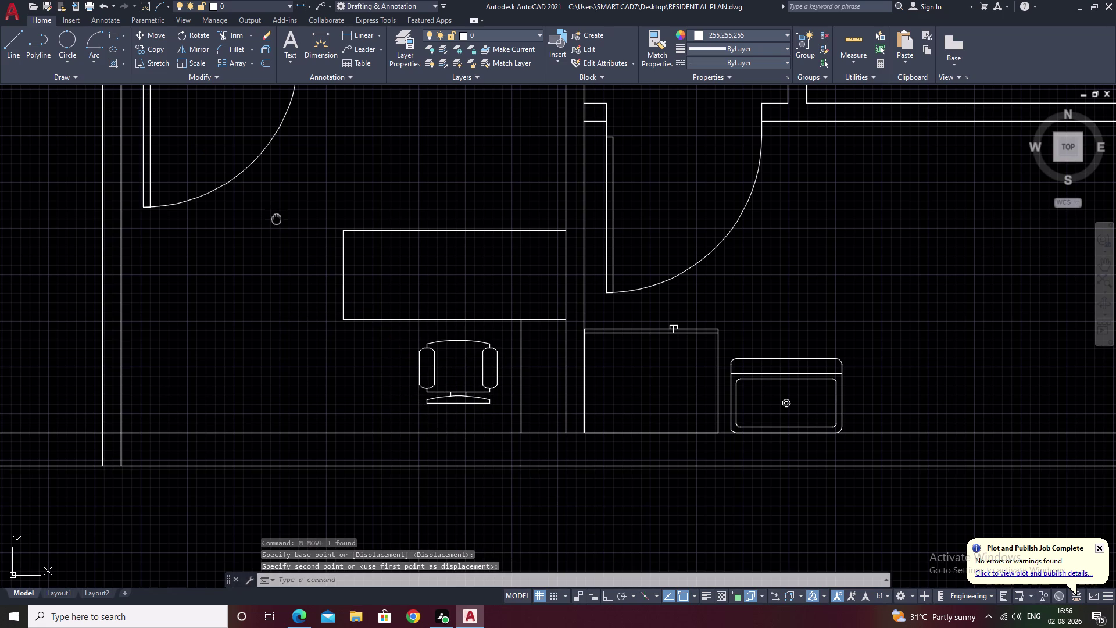
middle_drag(318, 279, 349, 313)
key(Escape)
scroll(down, 3)
scroll(down, 3)
middle_drag(167, 265, 397, 345)
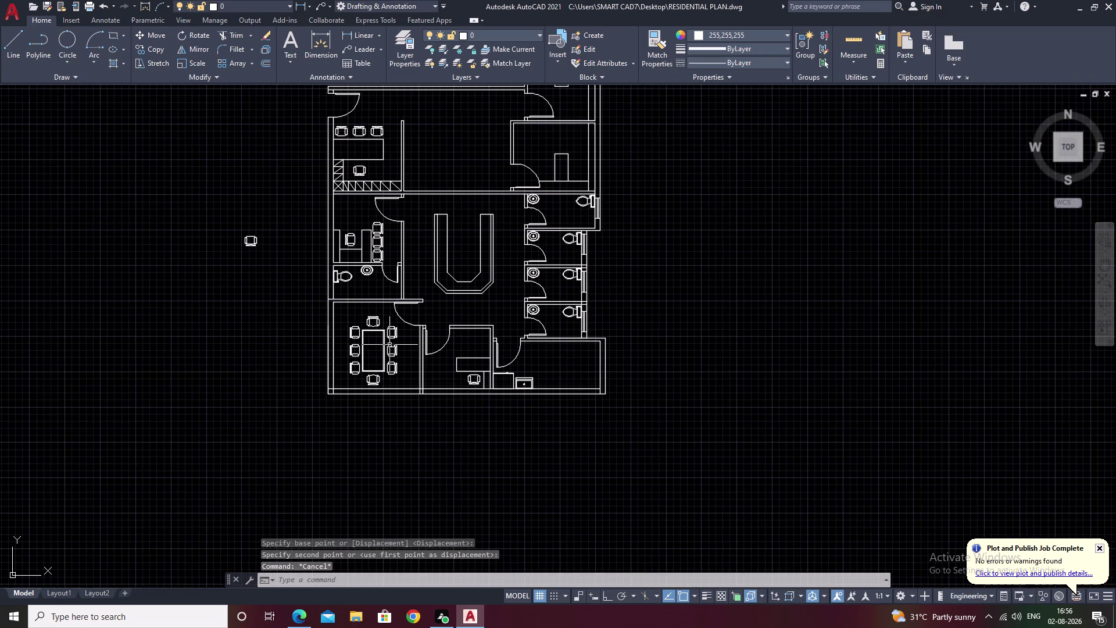
Select the three chairs along the upper-left office wall.
scroll(up, 3)
scroll(up, 3)
drag(478, 110, 473, 111)
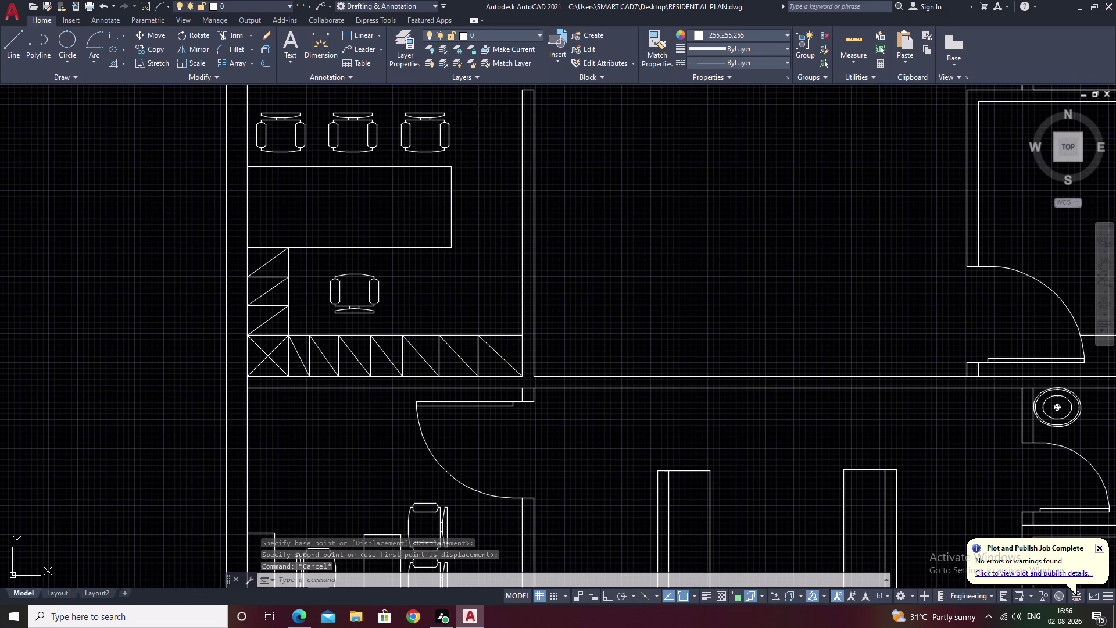
drag(473, 110, 288, 127)
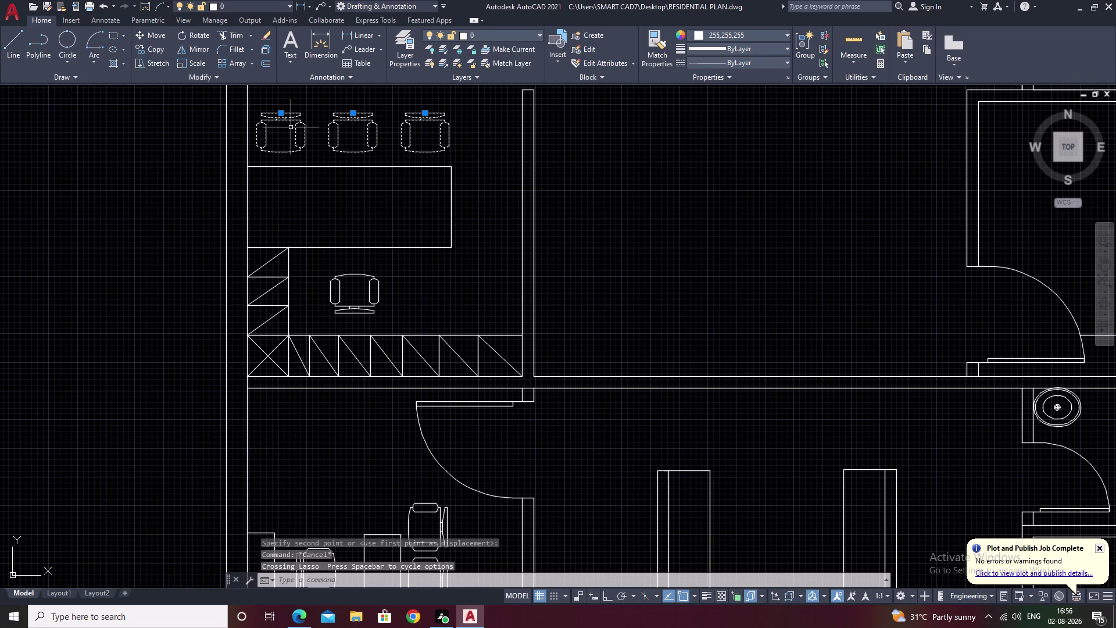
Copy the three-chair row into the open area left of the floor plan.
text(co)
key(space)
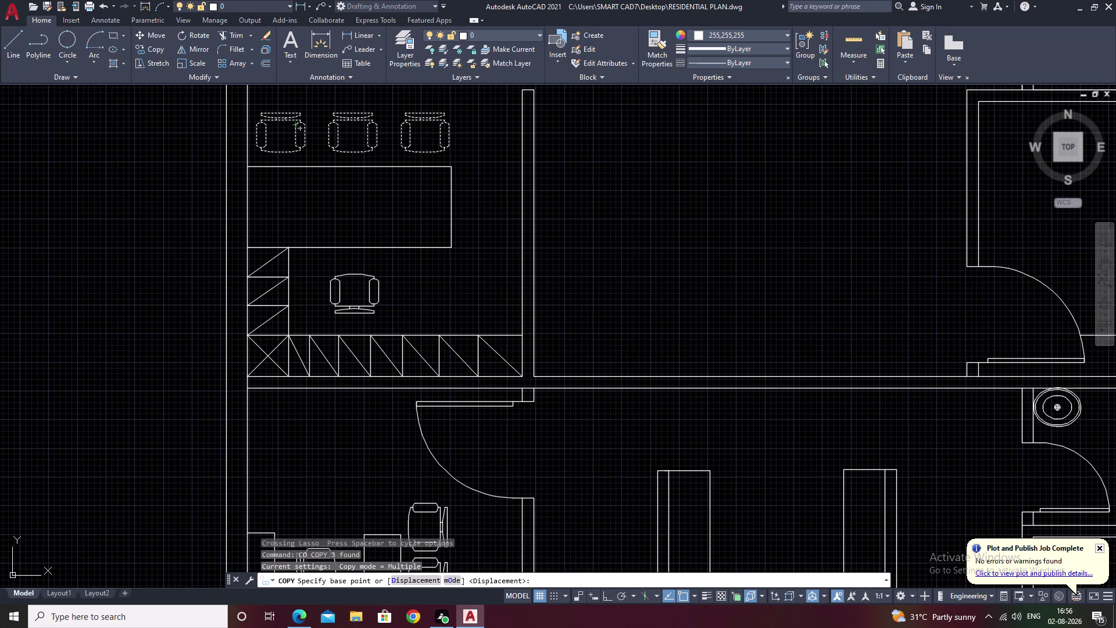
click(351, 133)
scroll(down, 3)
middle_drag(489, 309, 434, 180)
scroll(up, 3)
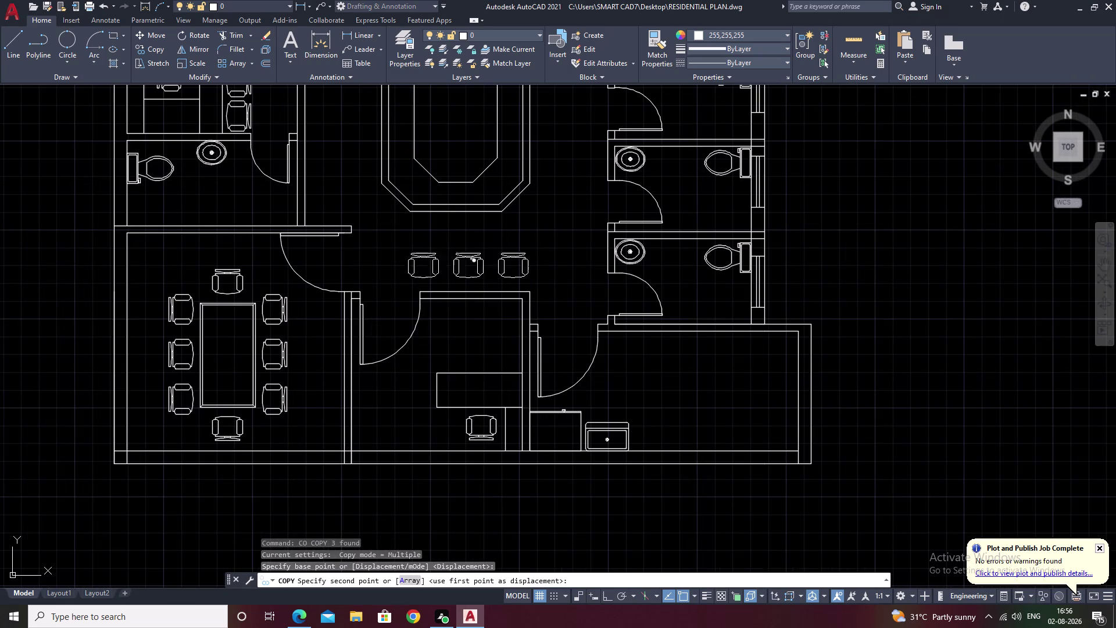
scroll(up, 3)
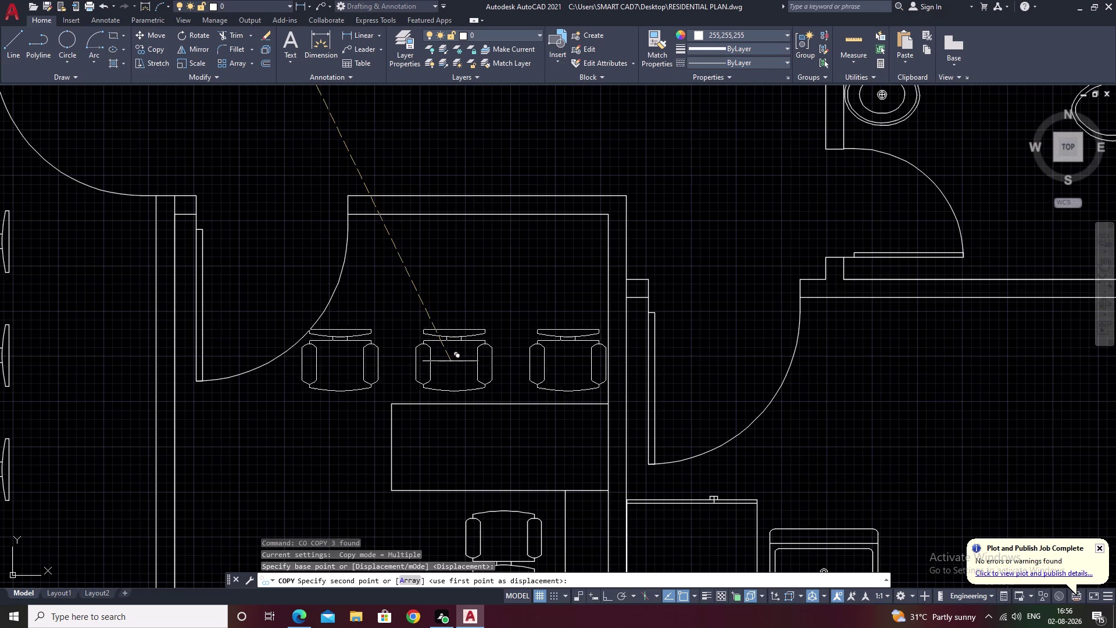
scroll(up, 3)
scroll(down, 3)
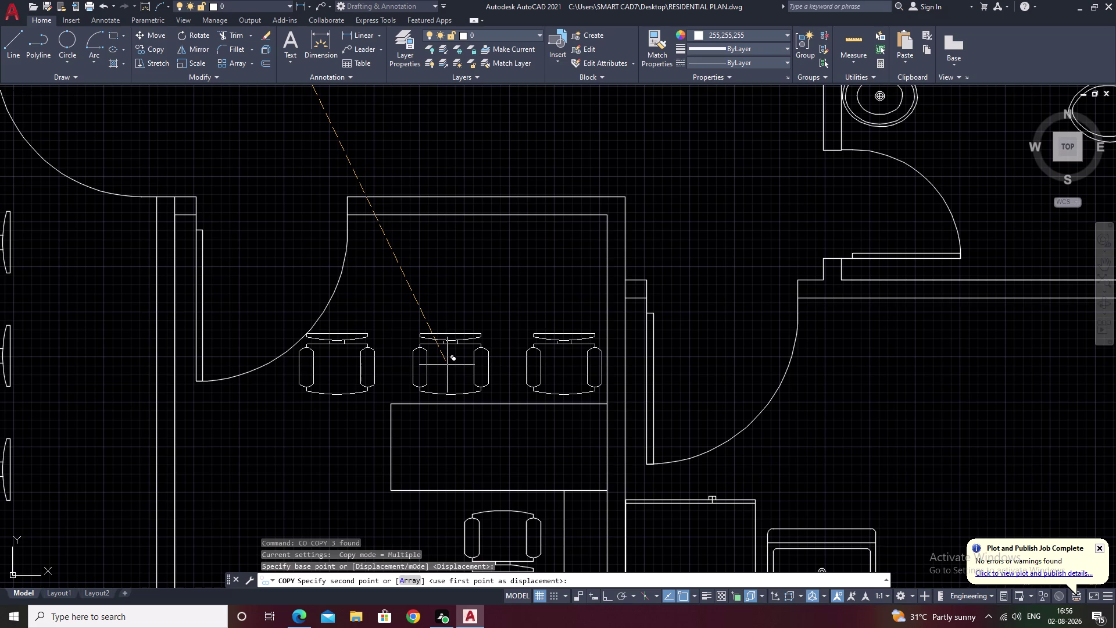
scroll(down, 3)
click(17, 325)
scroll(down, 3)
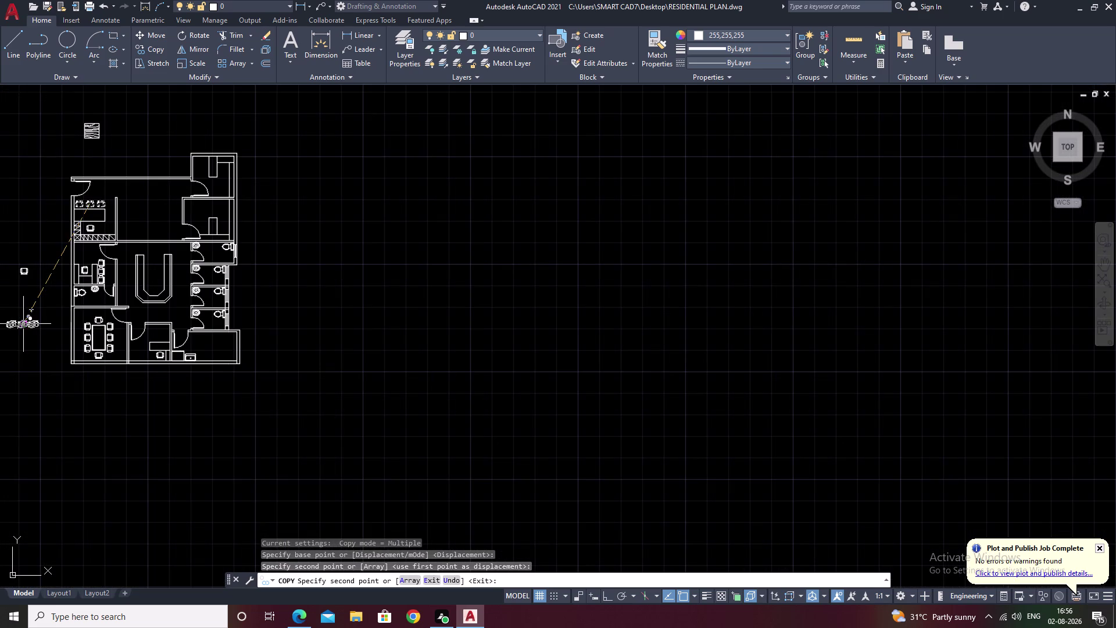
key(Escape)
scroll(up, 3)
scroll(up, 3)
middle_drag(22, 324, 332, 370)
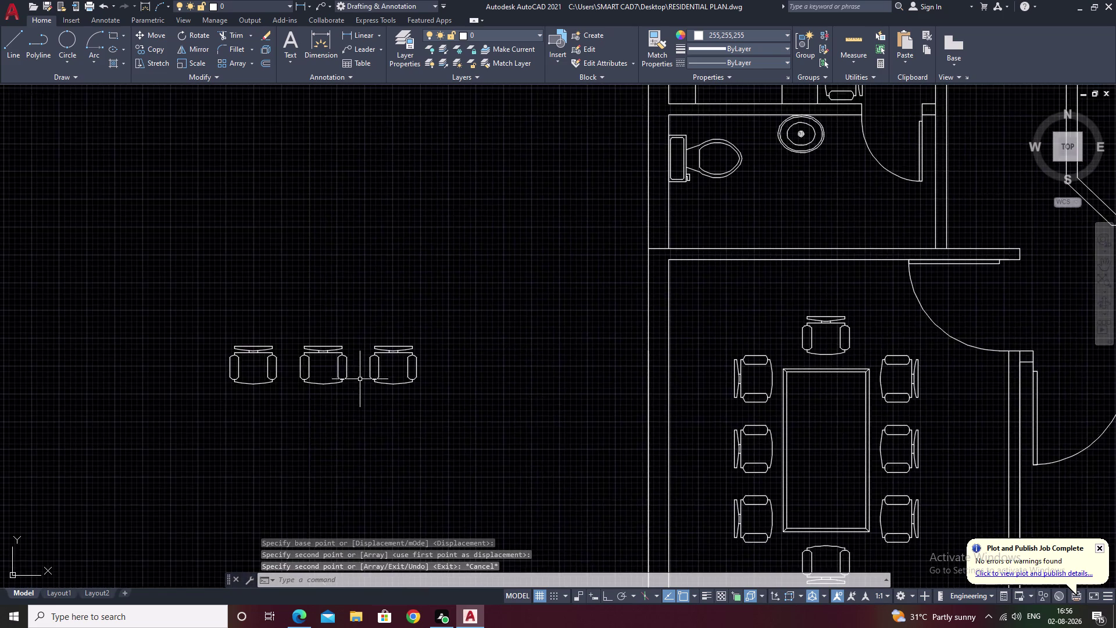
Select the three copied chairs and scale them down with SC from a base point.
scroll(up, 3)
drag(320, 229, 187, 430)
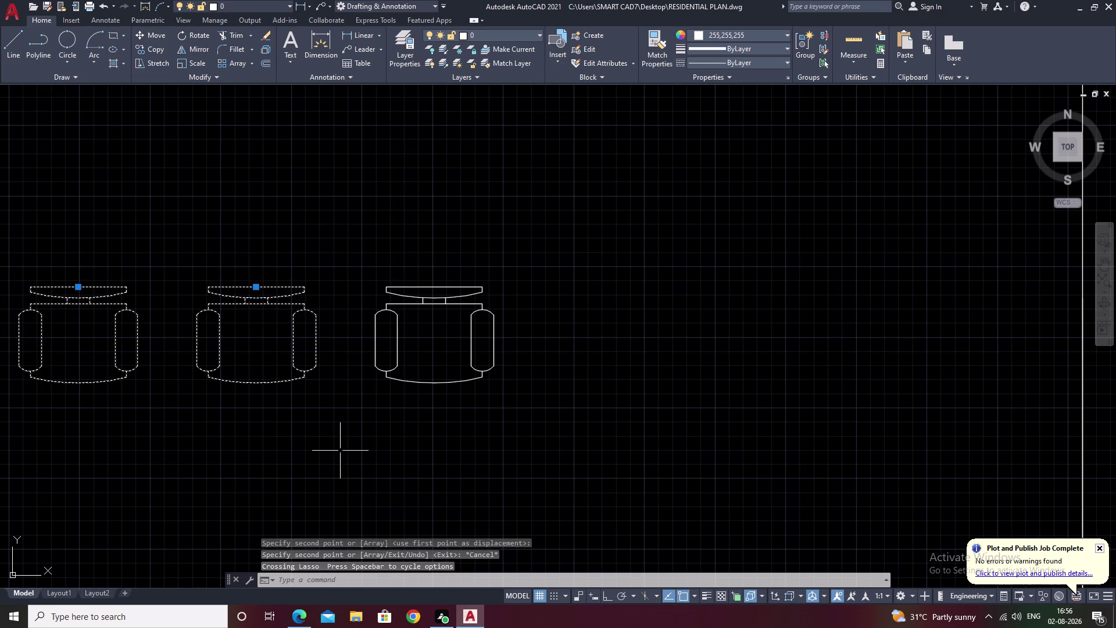
drag(452, 268, 562, 461)
text(s)
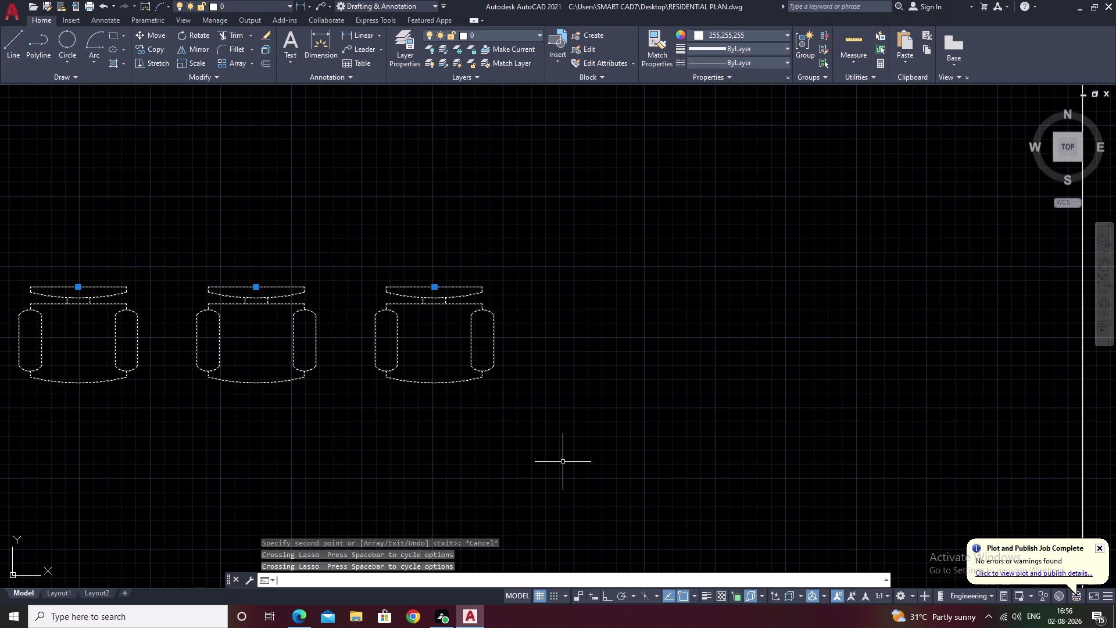
text(c)
key(space)
click(481, 375)
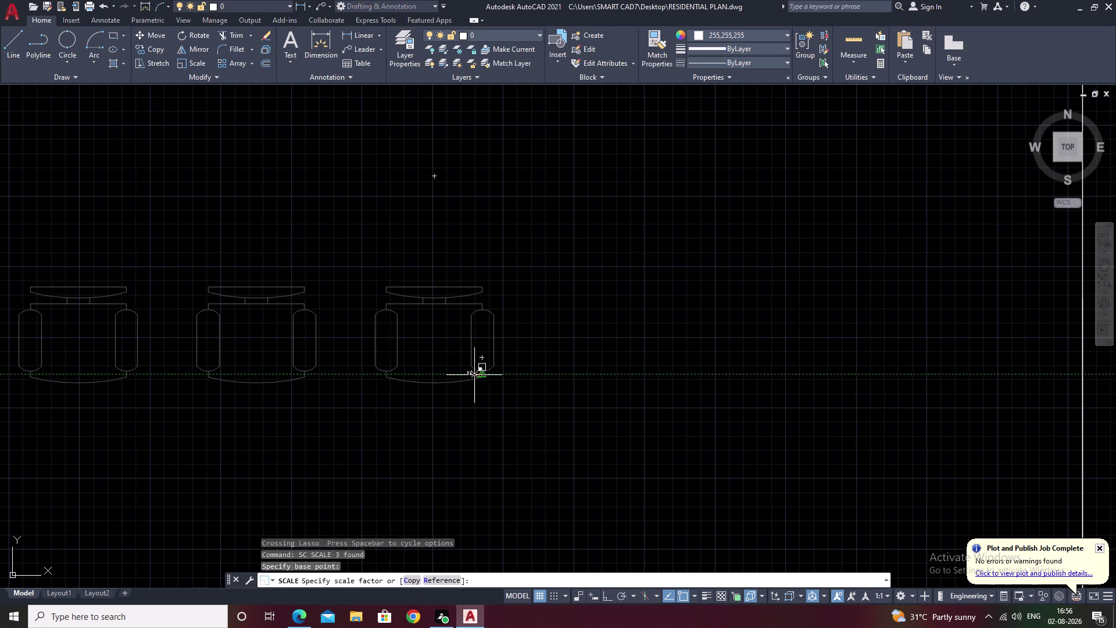
click(358, 306)
drag(511, 290, 97, 265)
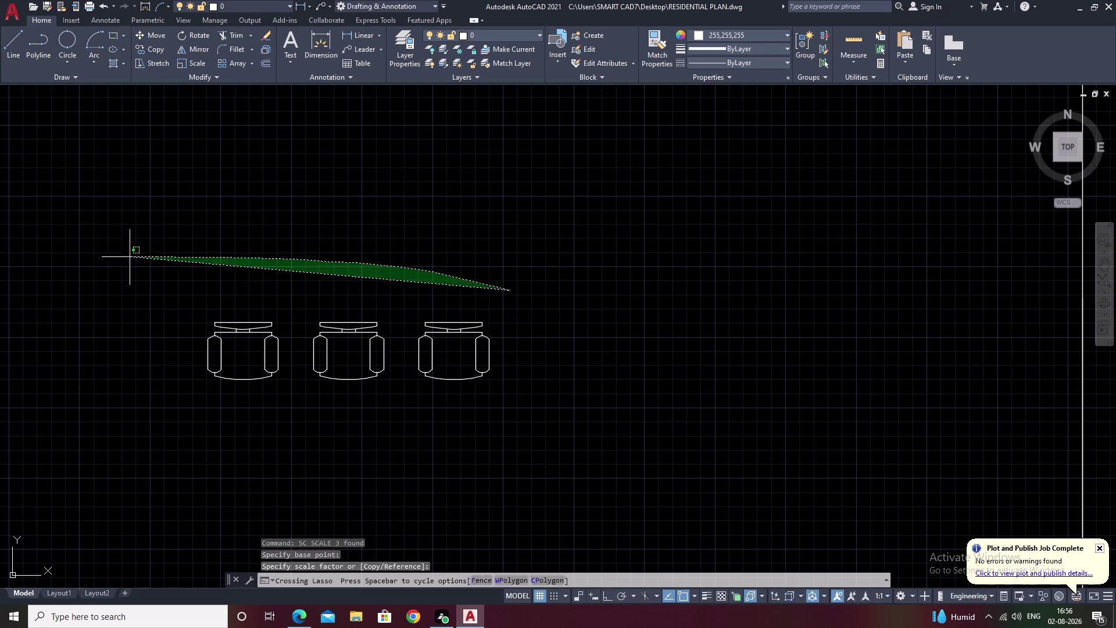
Reselect the three chairs and start moving them toward the counter room.
drag(97, 266, 514, 429)
text(m)
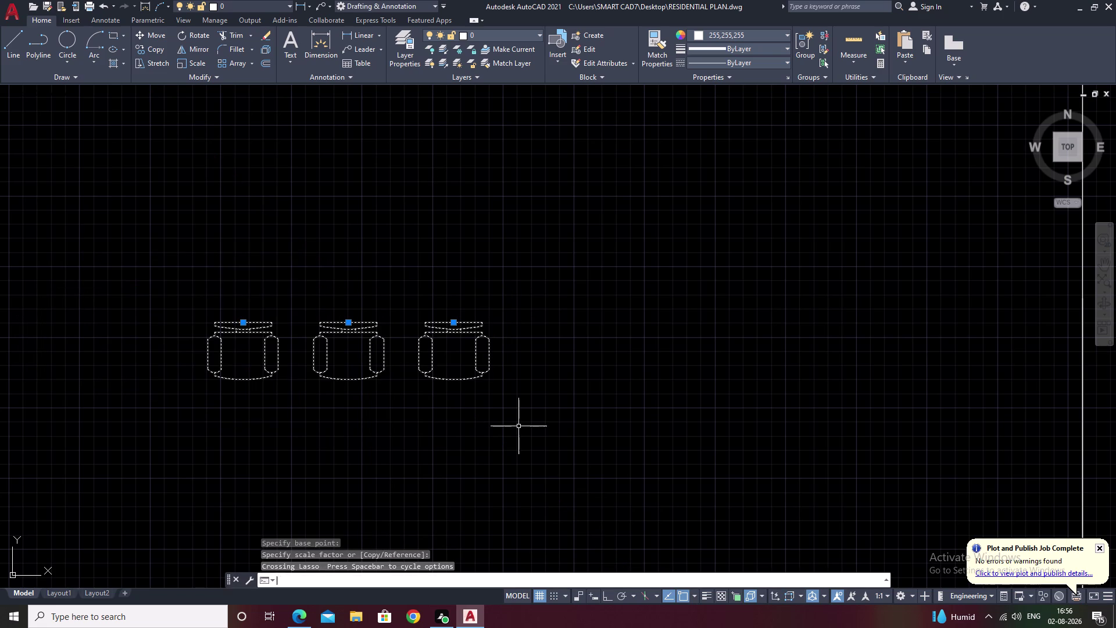
key(space)
drag(368, 341, 378, 345)
scroll(down, 3)
middle_drag(597, 417, 199, 349)
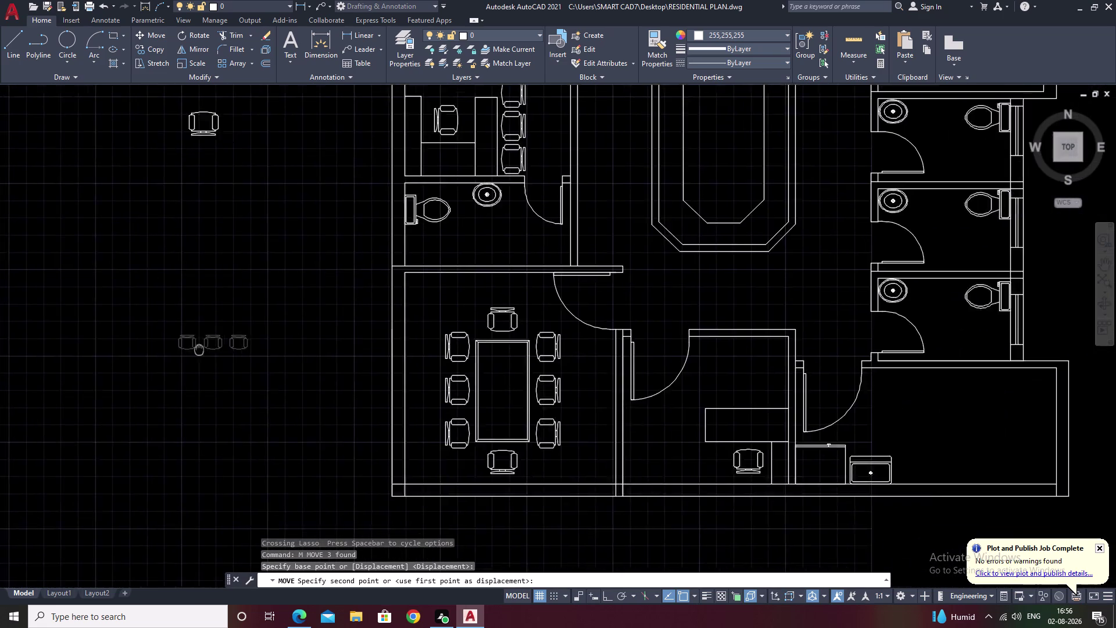
Place the three moved chairs in a row above the counter.
middle_drag(199, 349, 157, 344)
scroll(up, 3)
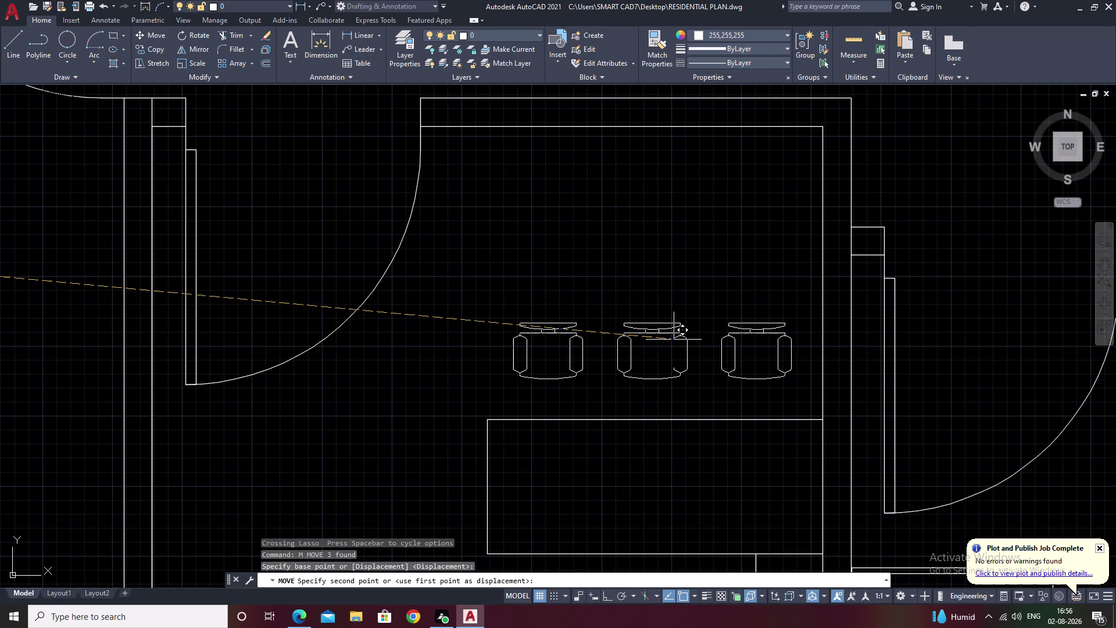
click(674, 340)
middle_drag(250, 404, 296, 284)
scroll(down, 3)
middle_drag(329, 383, 338, 353)
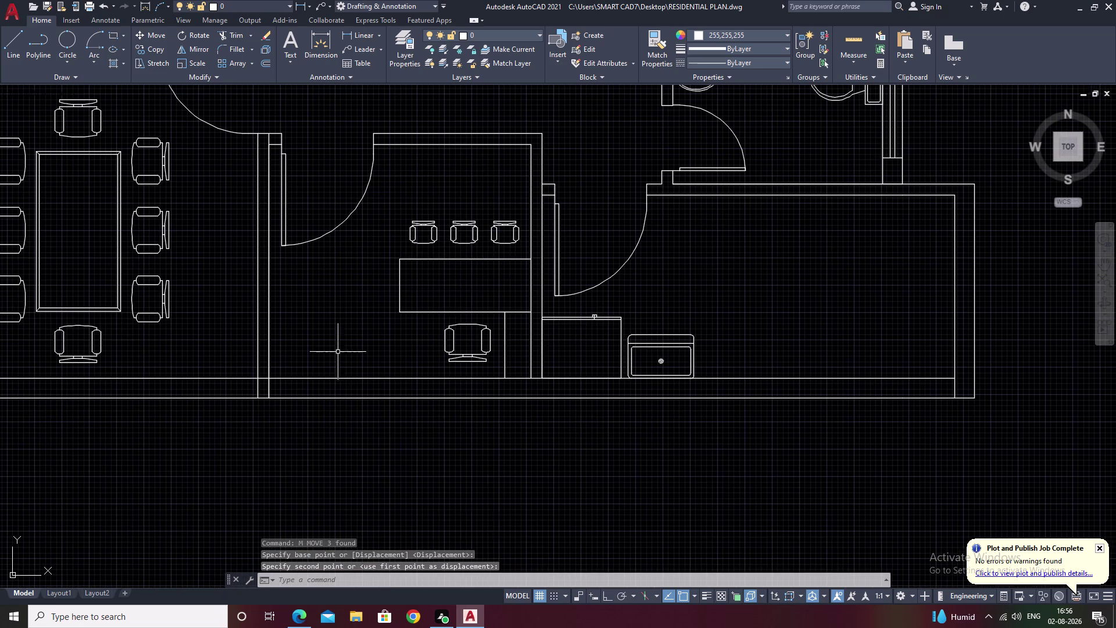
key(Escape)
Copy the leftmost chair above the counter to a spot below the floor plan.
drag(439, 216, 419, 245)
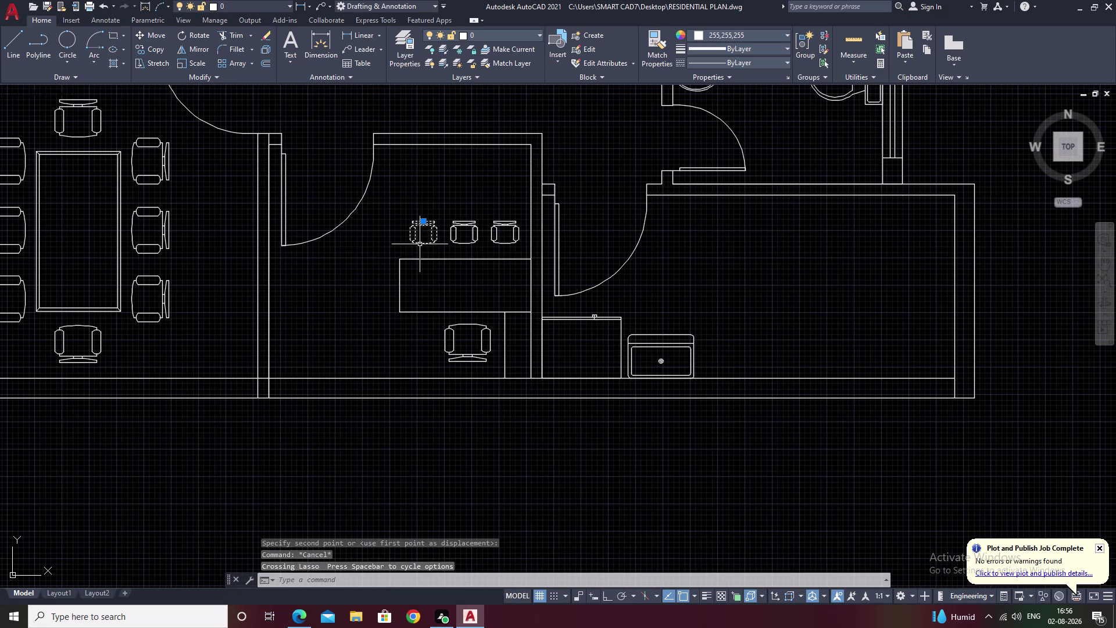
text(c)
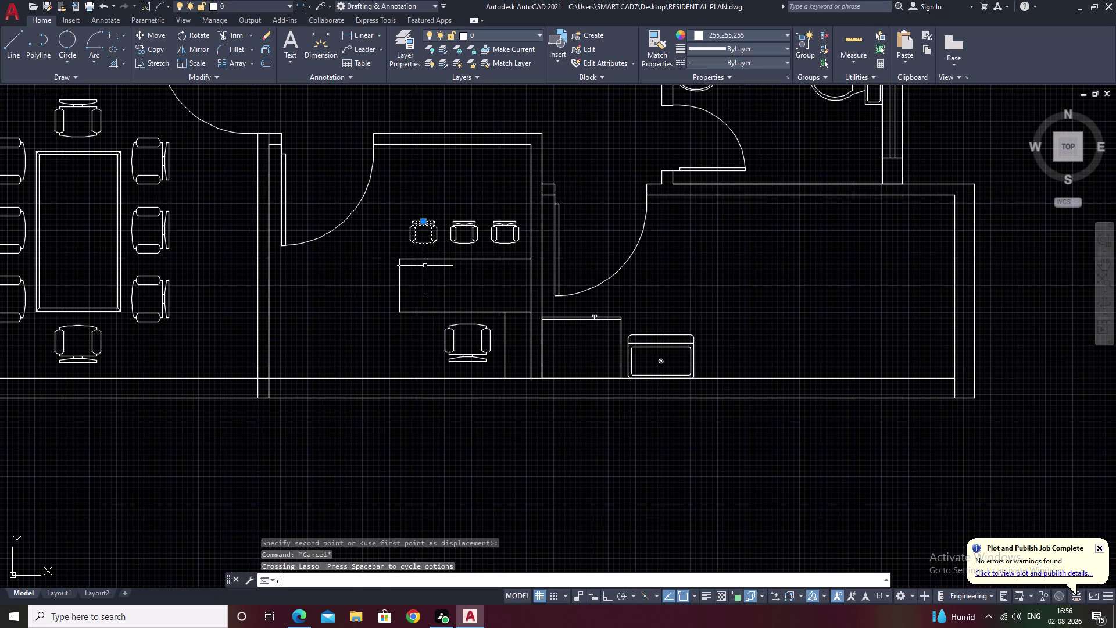
text(o)
key(space)
click(427, 219)
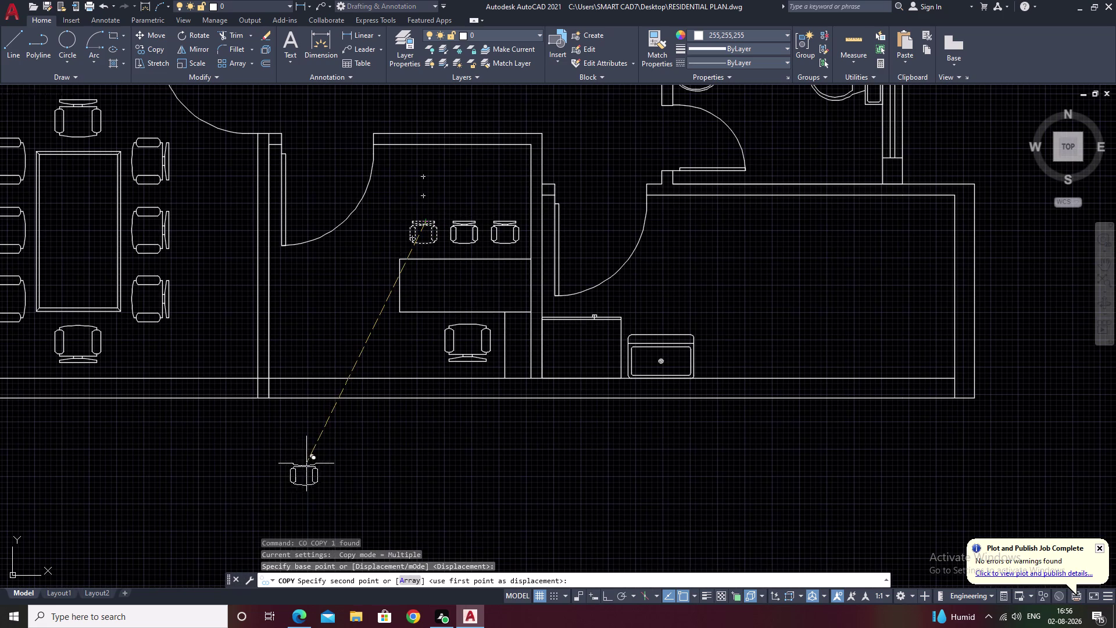
click(302, 471)
key(Escape)
Rotate the copied chair 180° about its centre using Ortho.
drag(317, 455, 279, 478)
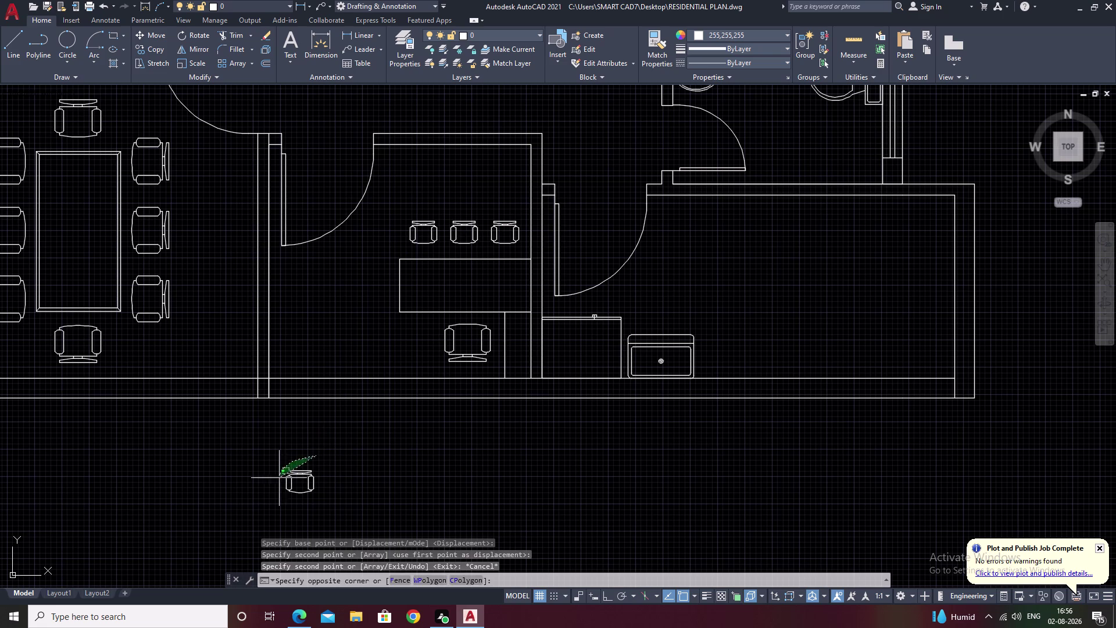
drag(279, 478, 296, 506)
text(ro)
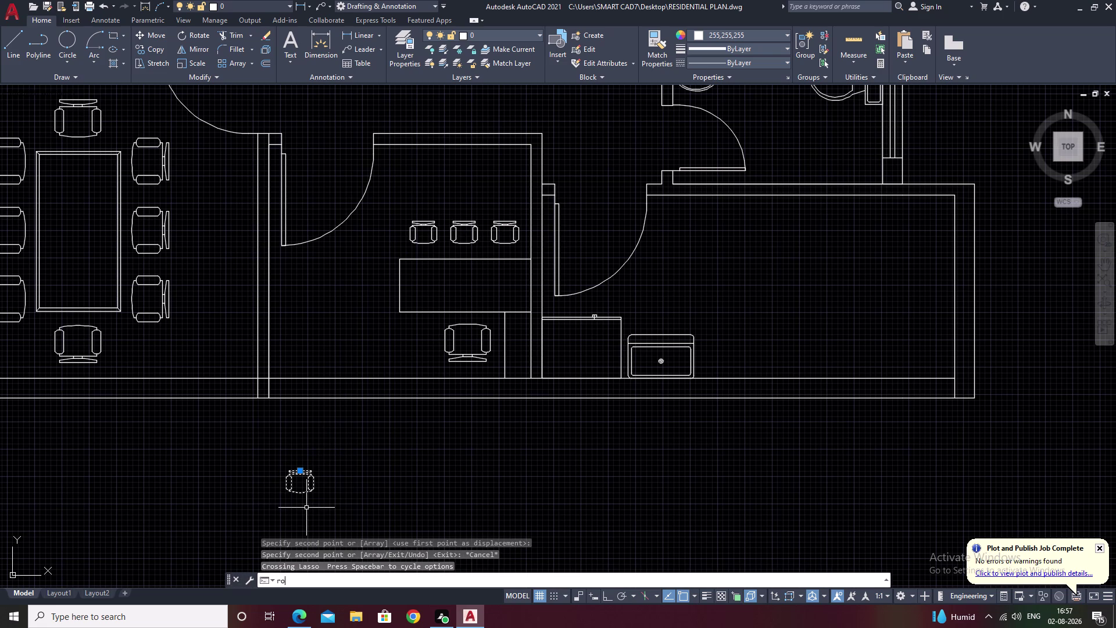
text(m)
key(BackSpace)
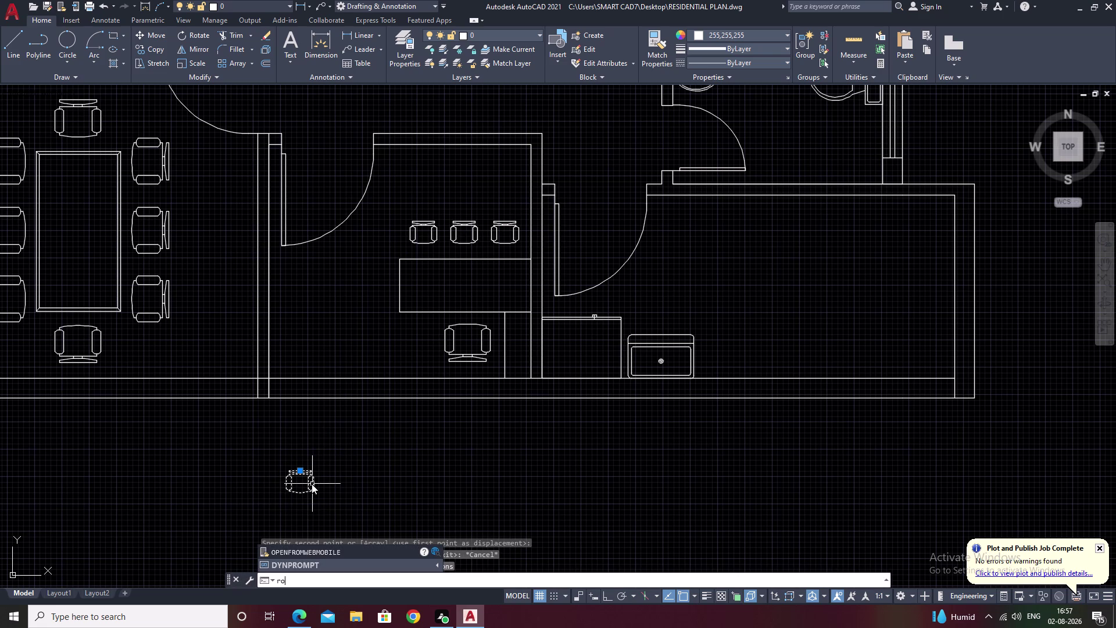
key(space)
click(300, 467)
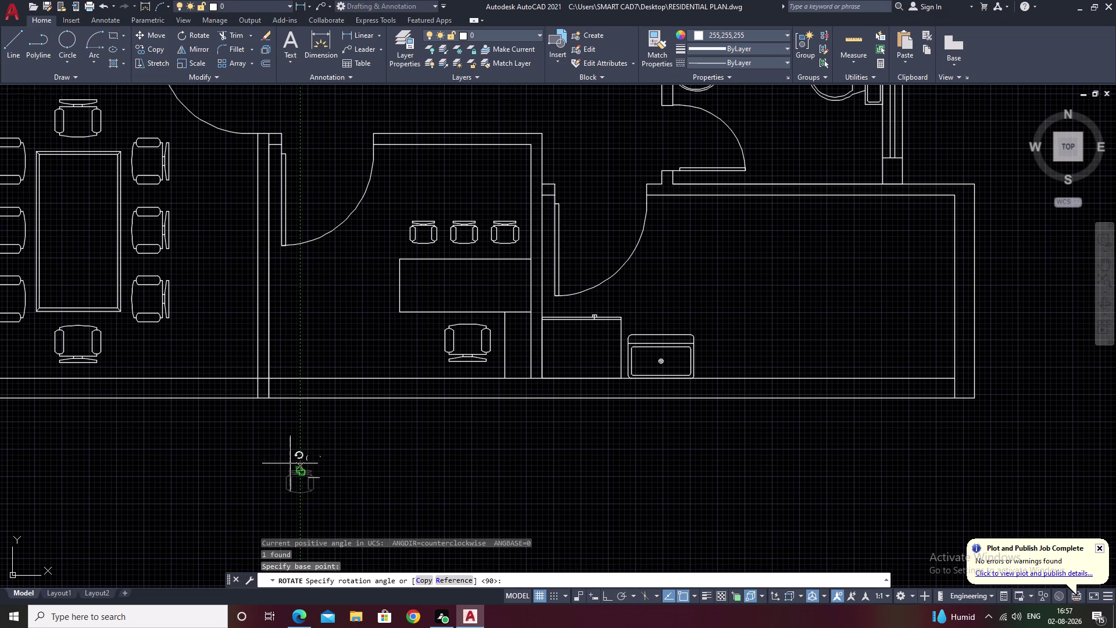
key(F8)
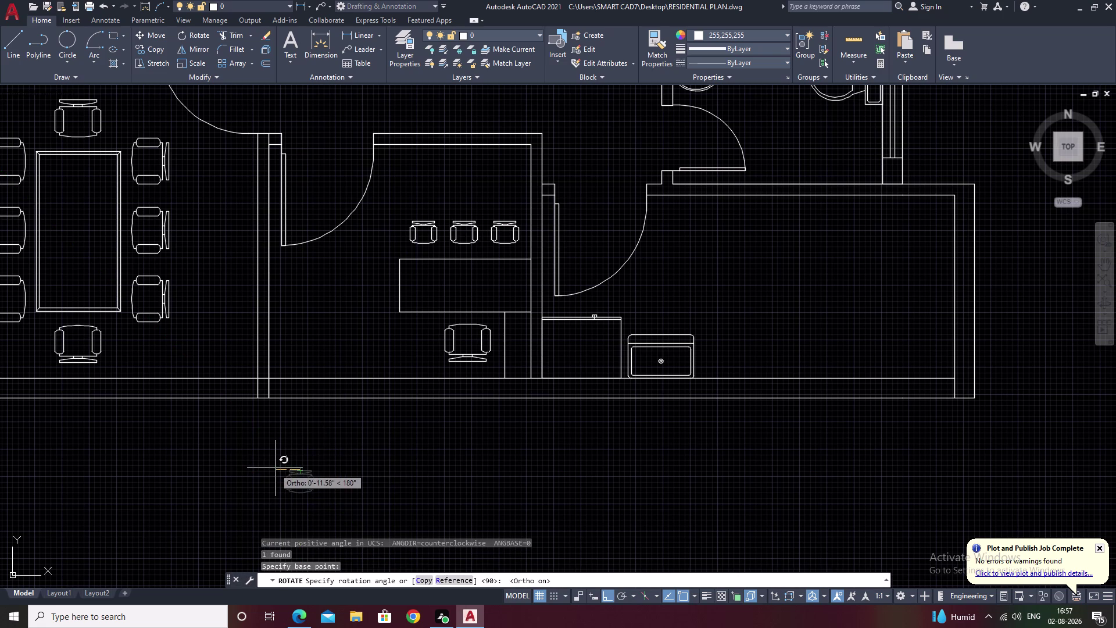
click(275, 468)
key(F8)
Erase the old chair below the counter.
click(472, 341)
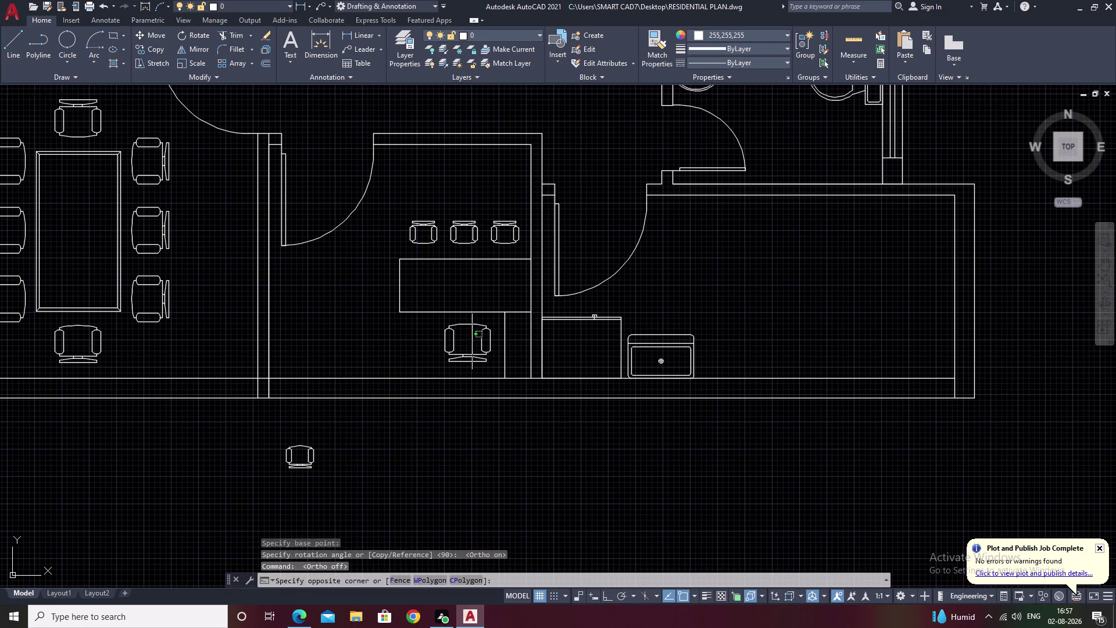
click(460, 359)
text(e)
key(space)
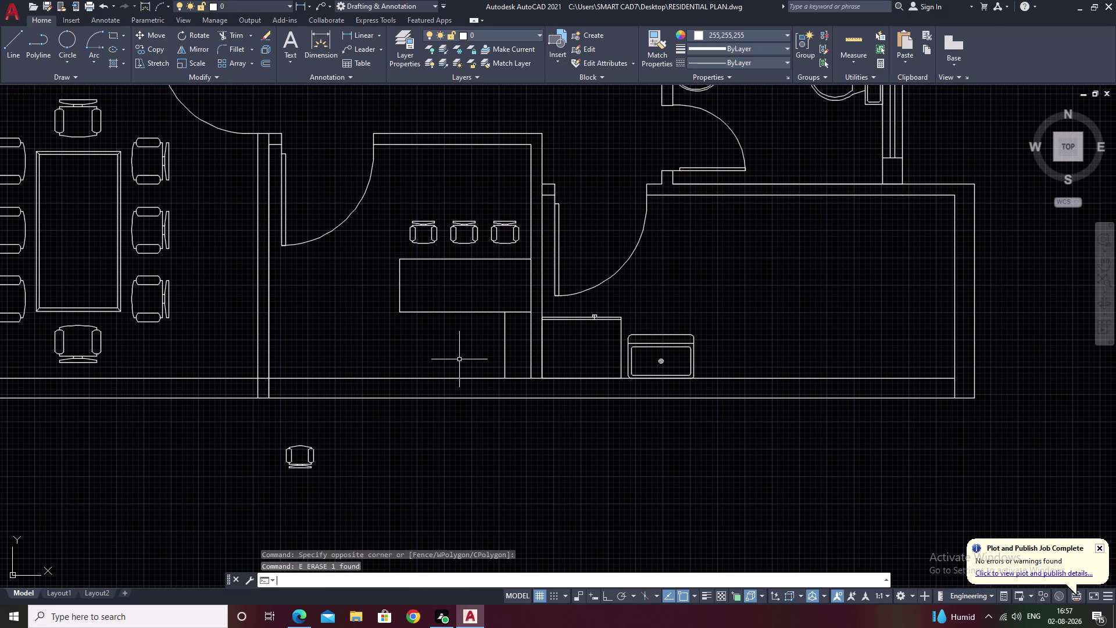
Select the turned-around chair and start moving it from a base point on it.
drag(336, 443, 284, 506)
text(m)
key(space)
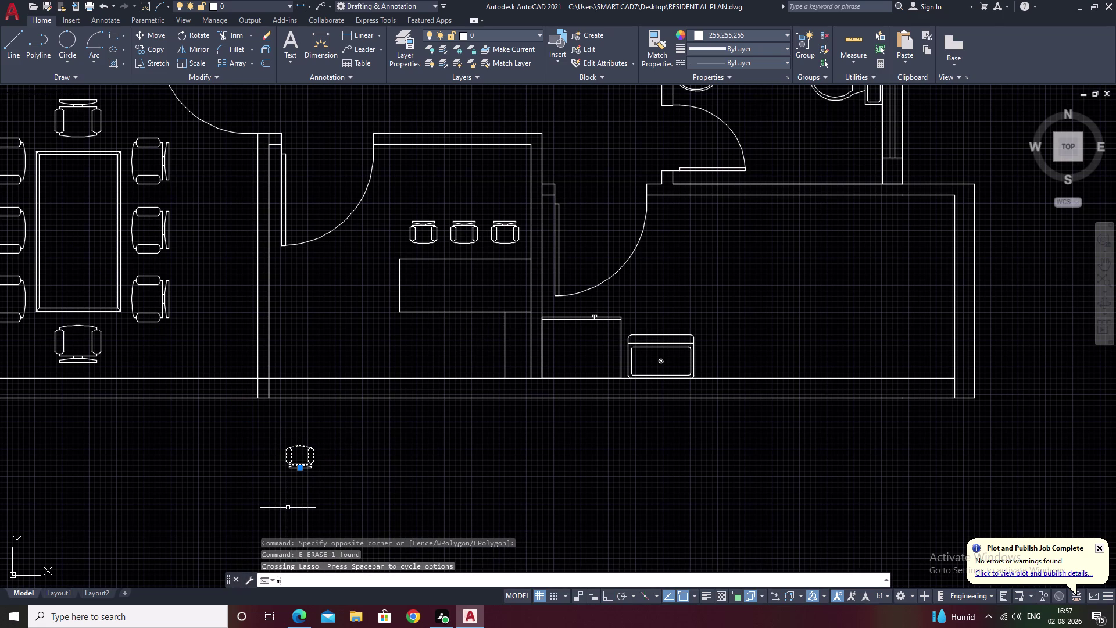
click(304, 470)
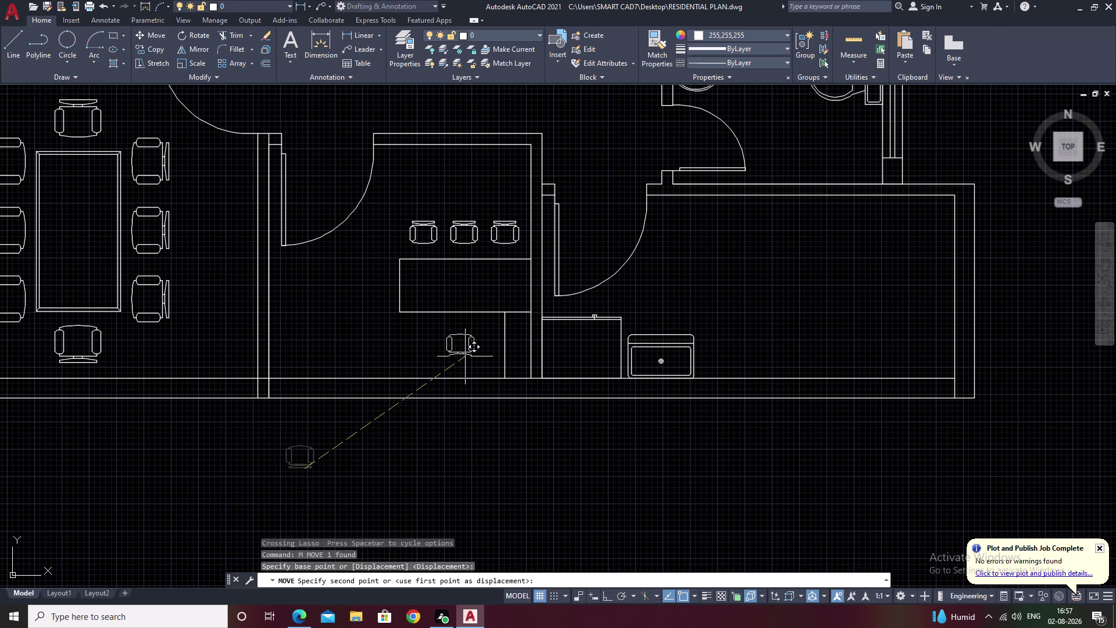
Drop the turned-around chair into place below the counter.
click(466, 359)
middle_drag(342, 530, 514, 518)
middle_drag(508, 438, 559, 544)
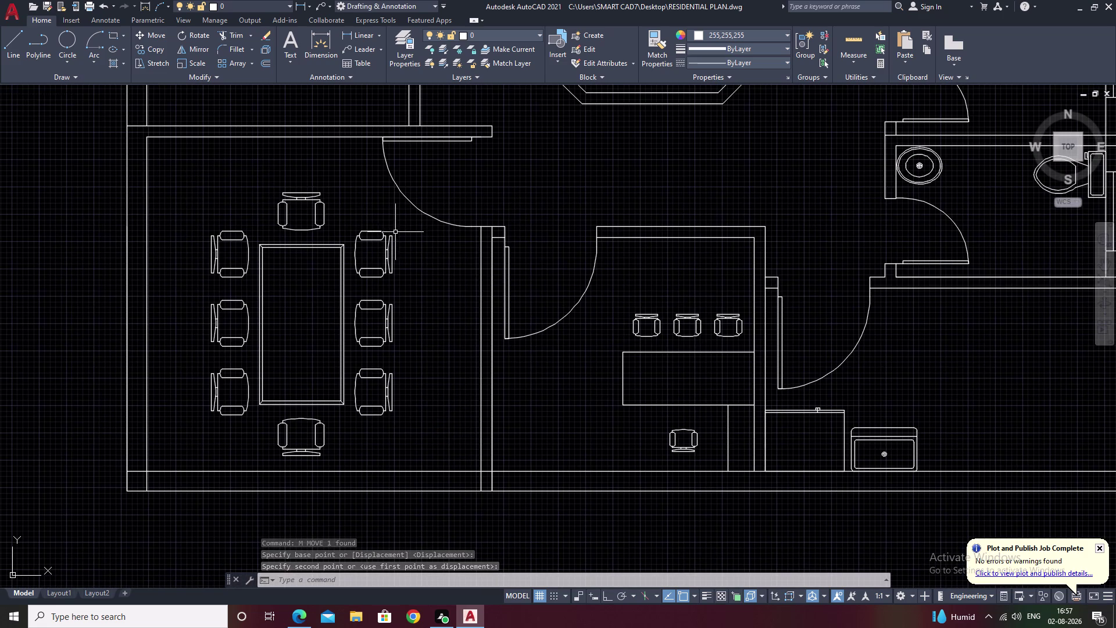
Rescale the three chairs on the right of the conference table from a base point.
drag(395, 232, 386, 435)
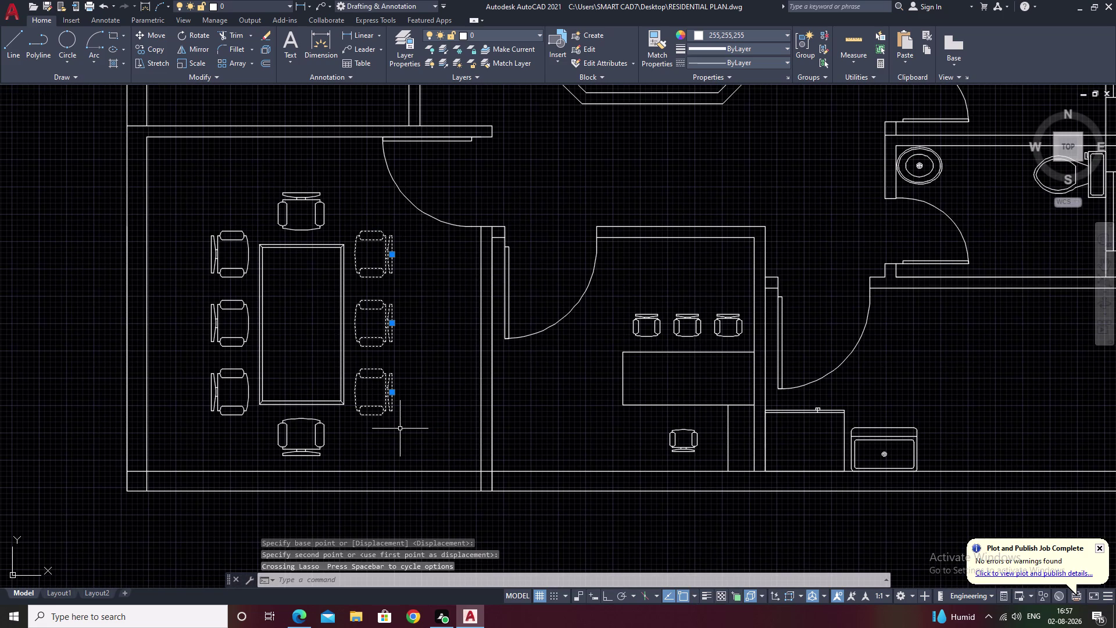
text(sc)
key(space)
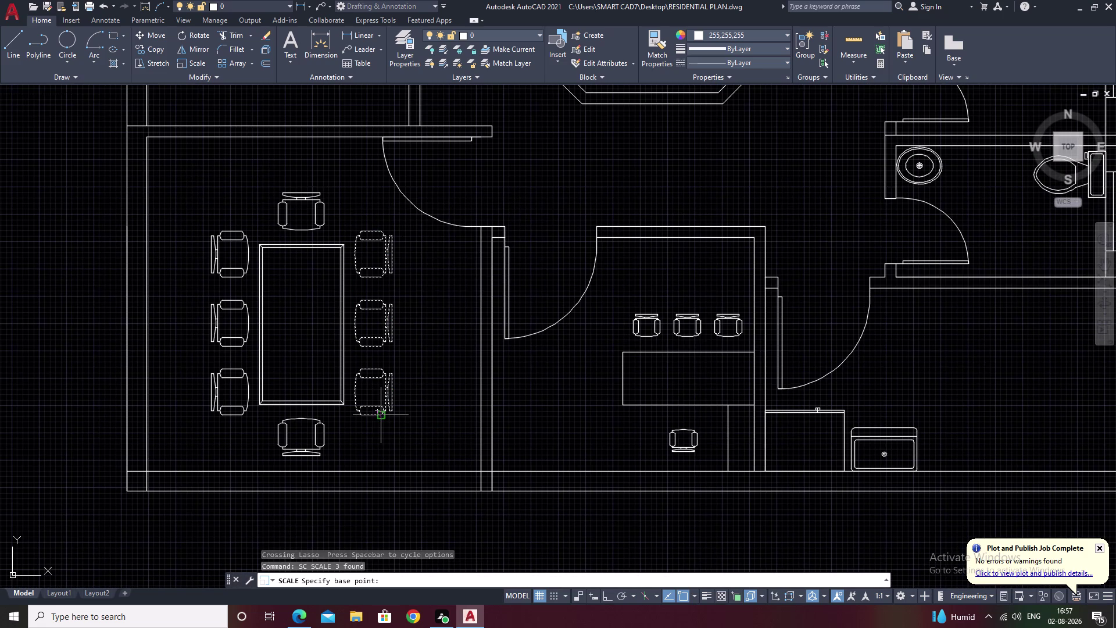
click(384, 417)
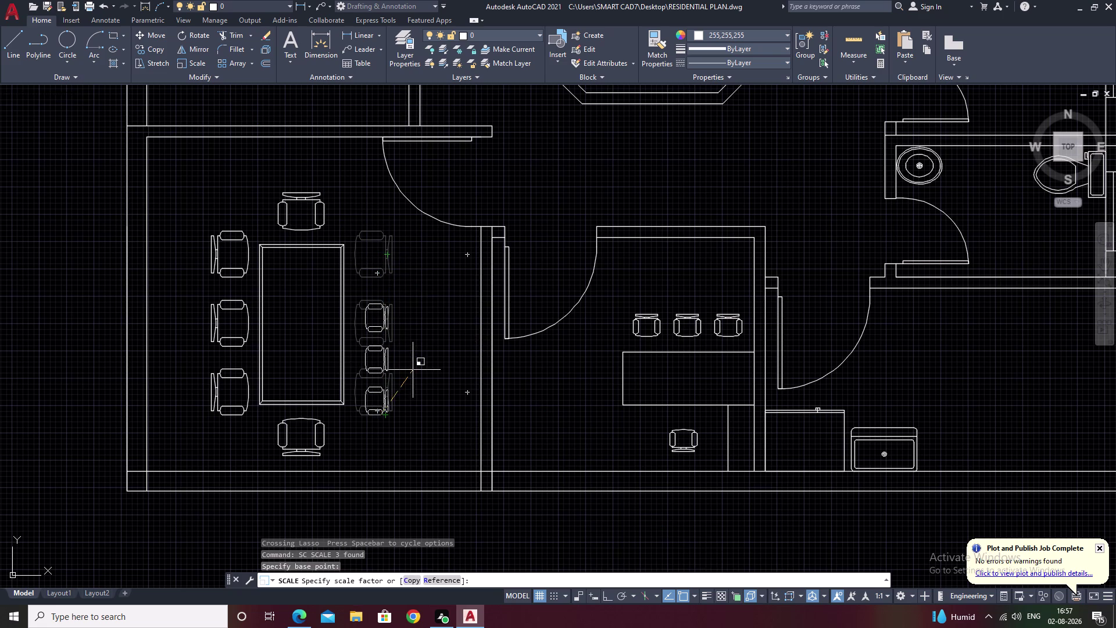
click(416, 331)
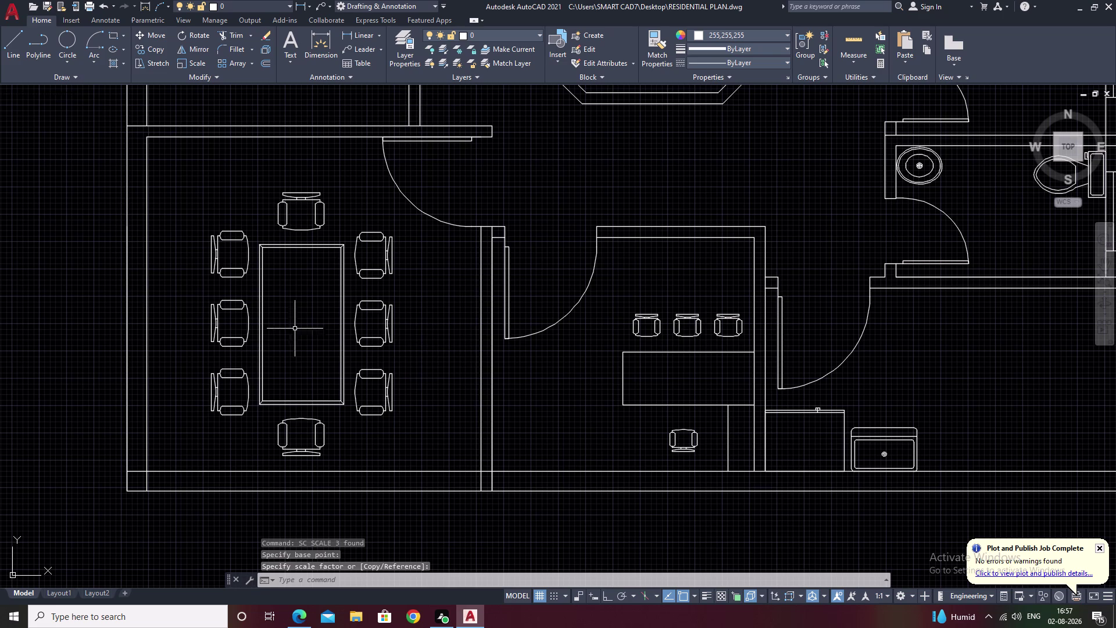
Erase the three old chairs on the conference table's left side.
key(Escape)
drag(229, 216, 242, 421)
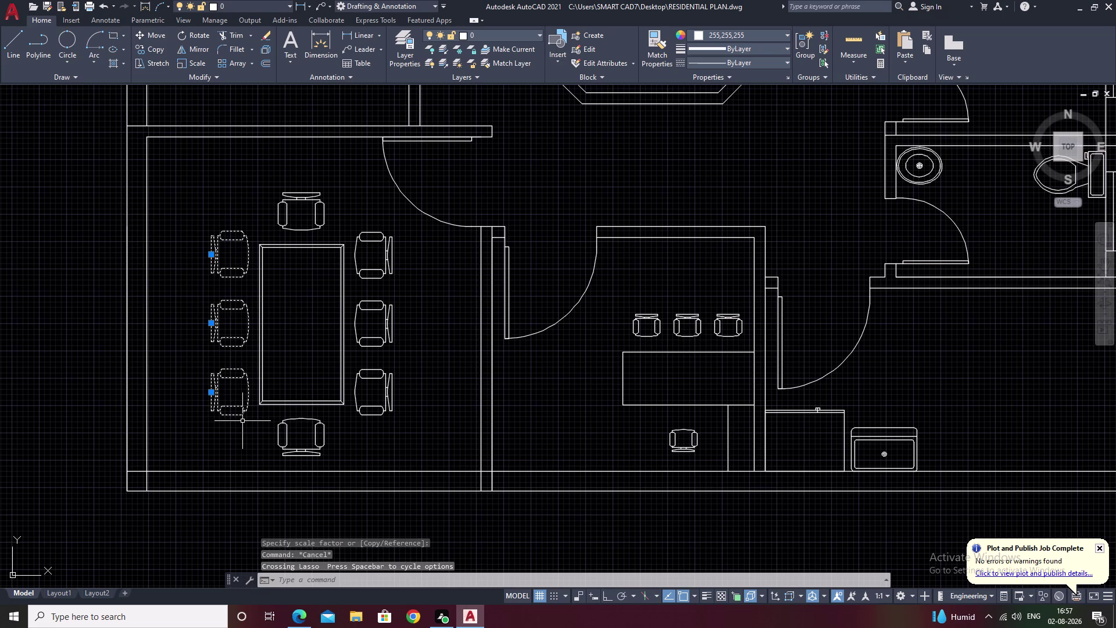
text(e)
key(space)
drag(393, 236, 365, 419)
key(Escape)
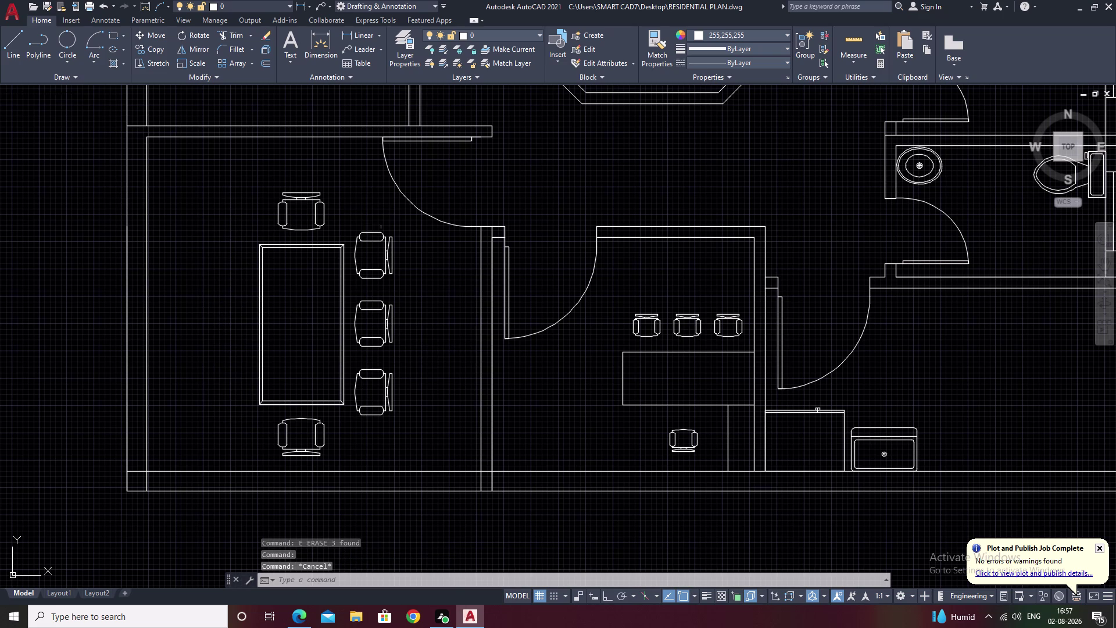
Start mirroring the right-side chairs across the table's vertical centreline, then cancel.
drag(400, 229, 394, 445)
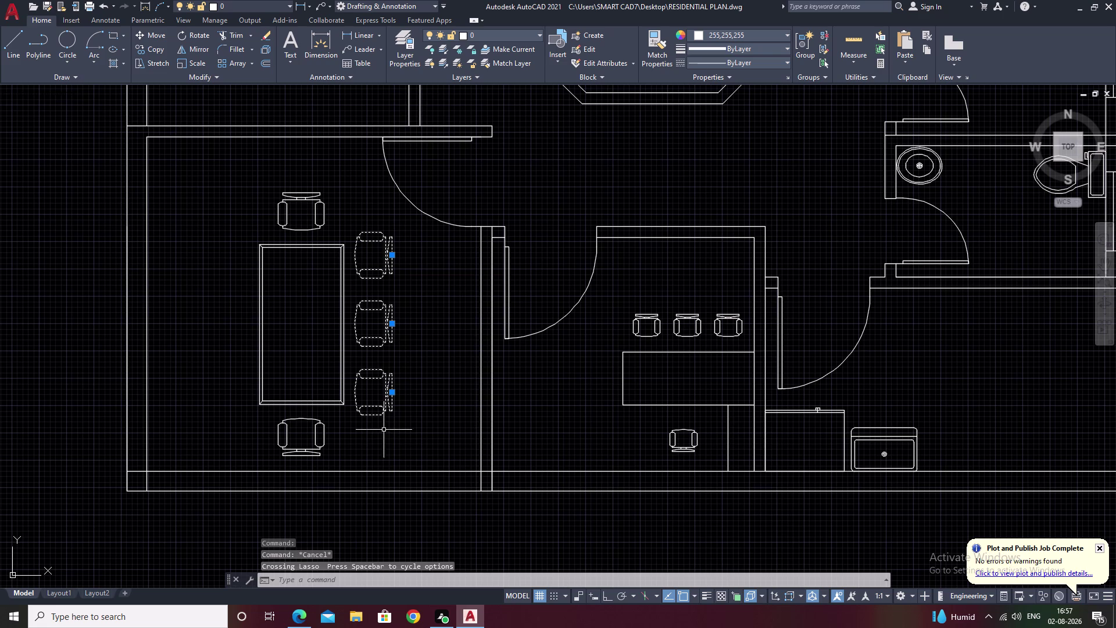
text(mi)
key(space)
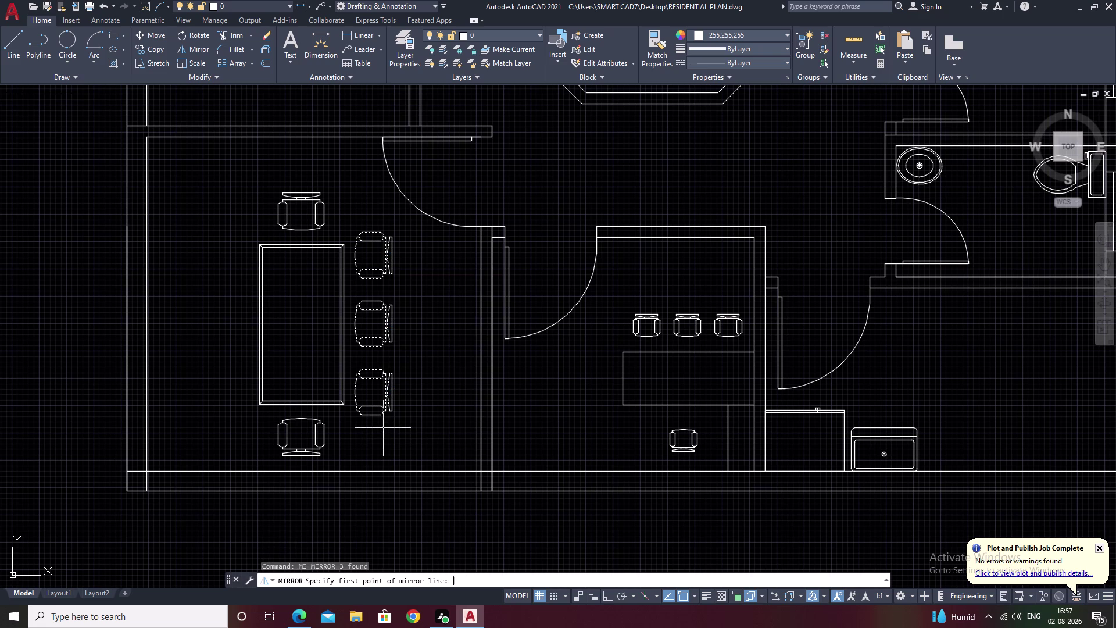
click(304, 324)
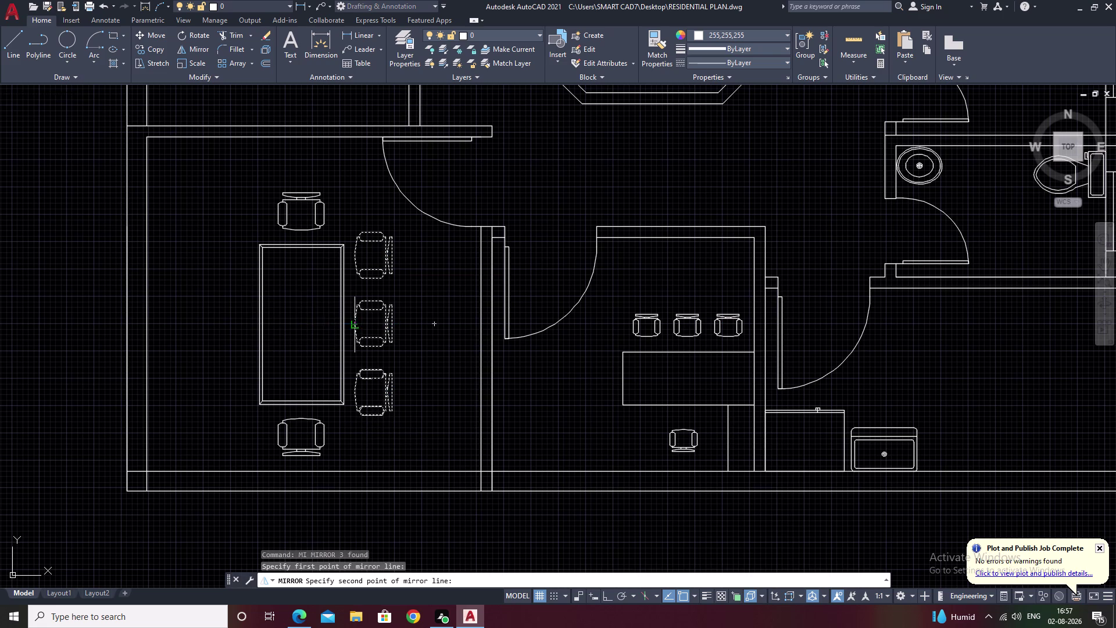
key(F8)
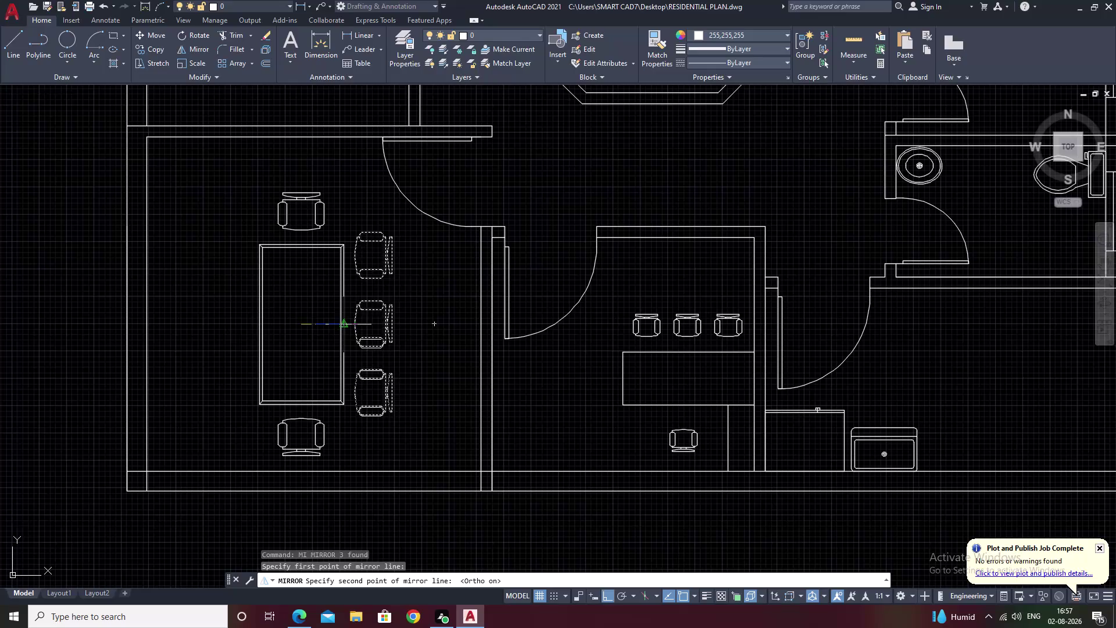
click(324, 285)
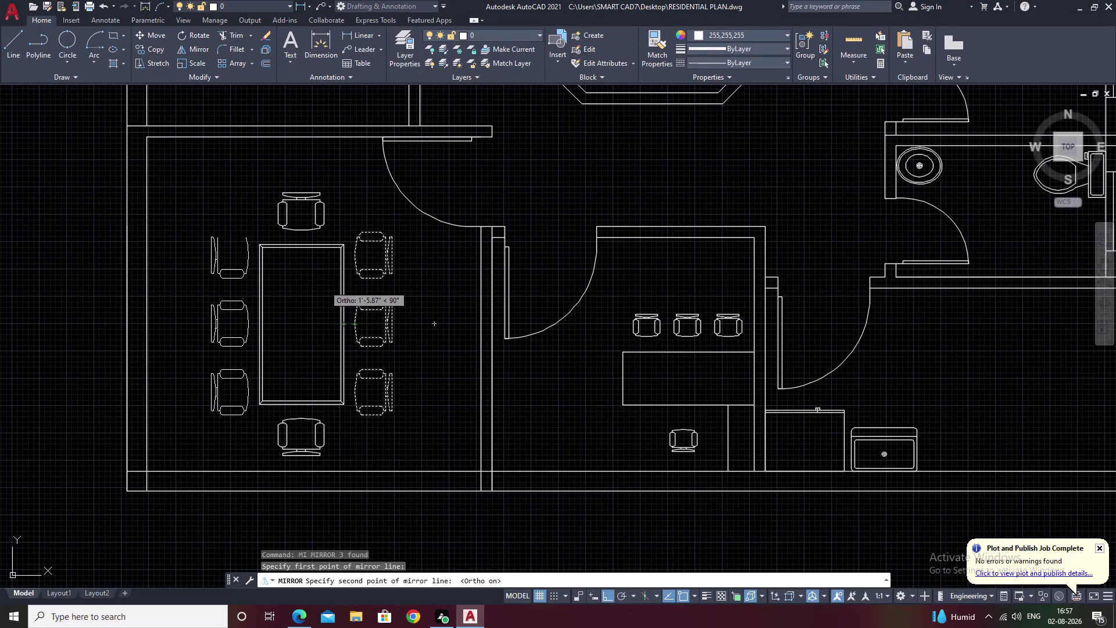
key(Escape)
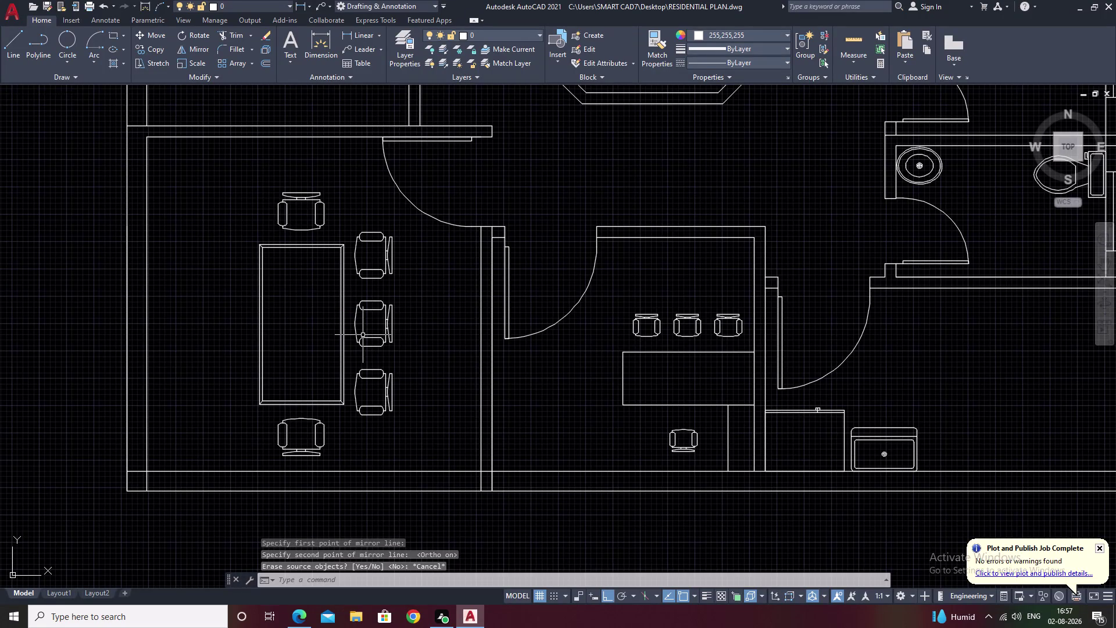
Mirror the three right-side chairs across the table's vertical centreline, answering No to keep originals.
text(mi)
key(space)
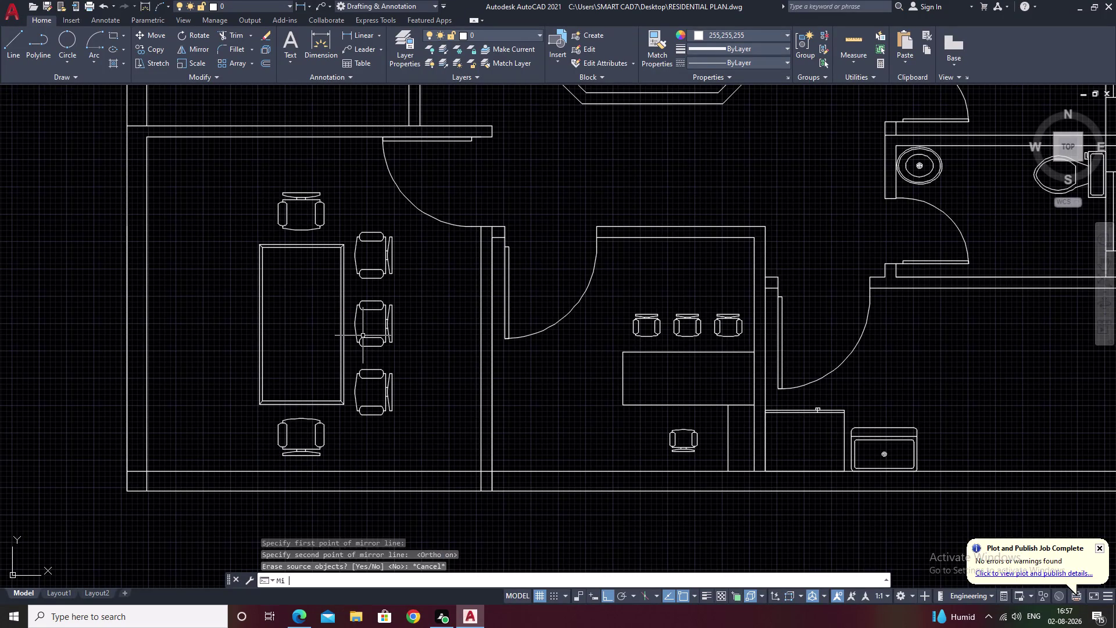
drag(377, 205, 376, 398)
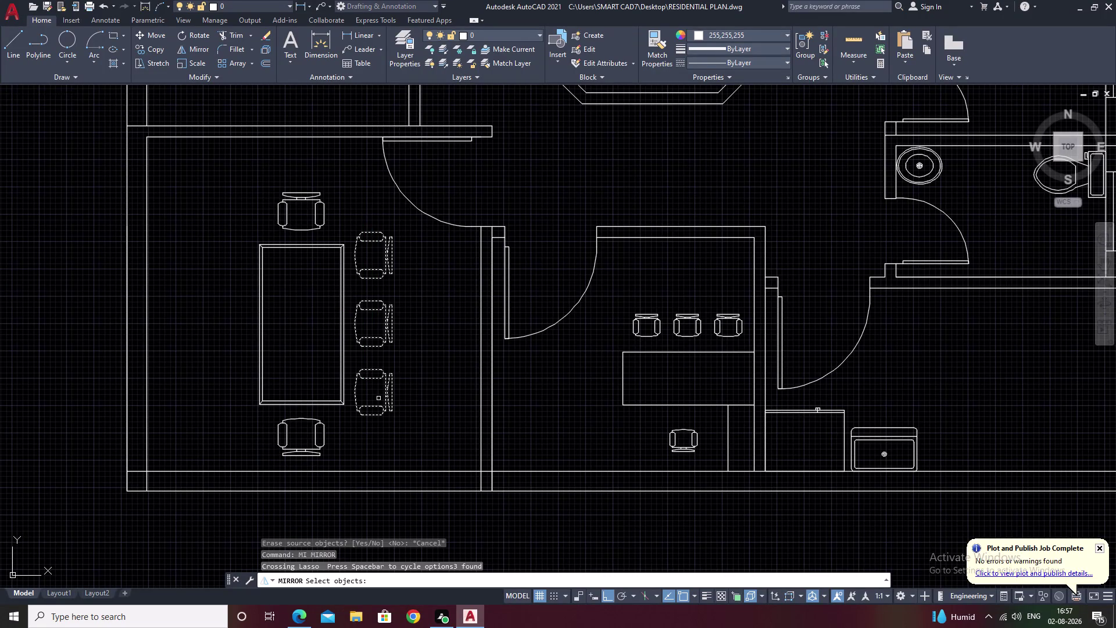
right_click(319, 331)
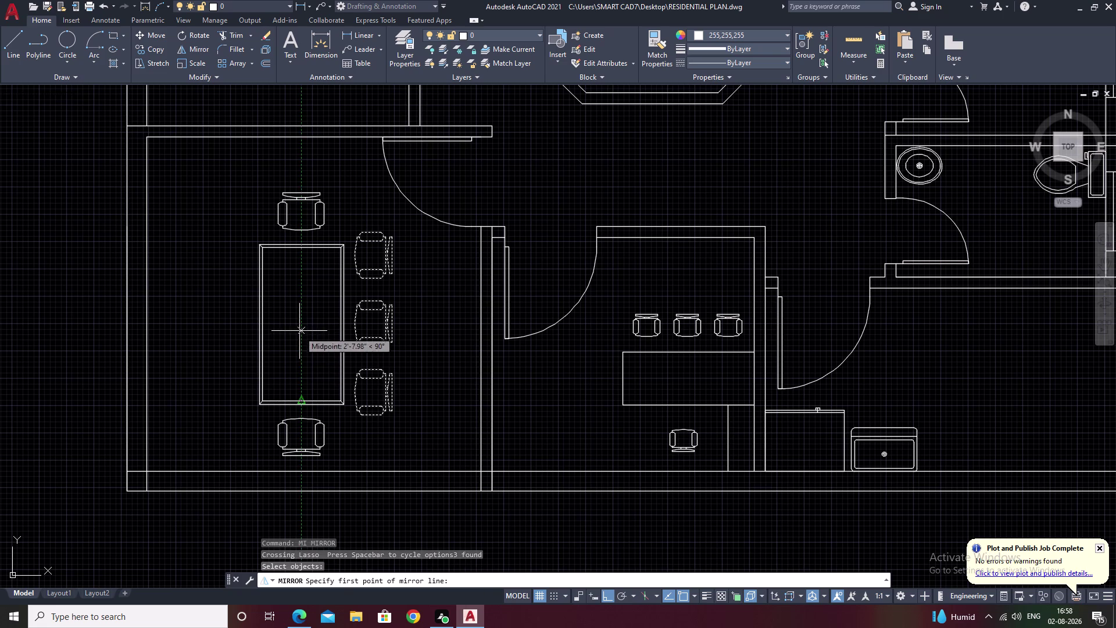
click(302, 326)
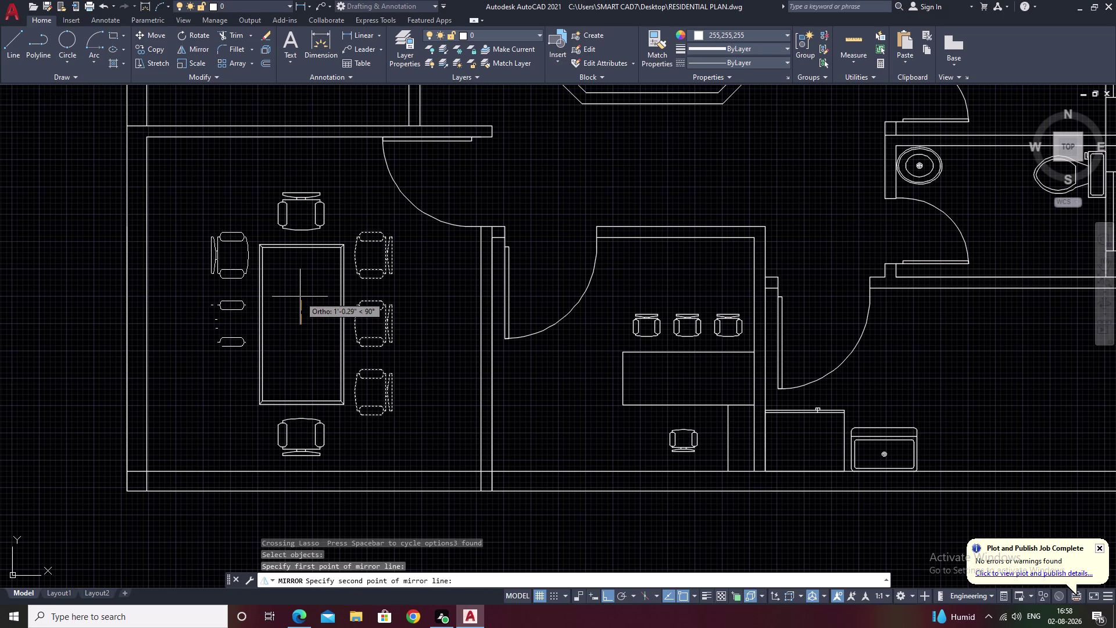
click(300, 297)
text(n)
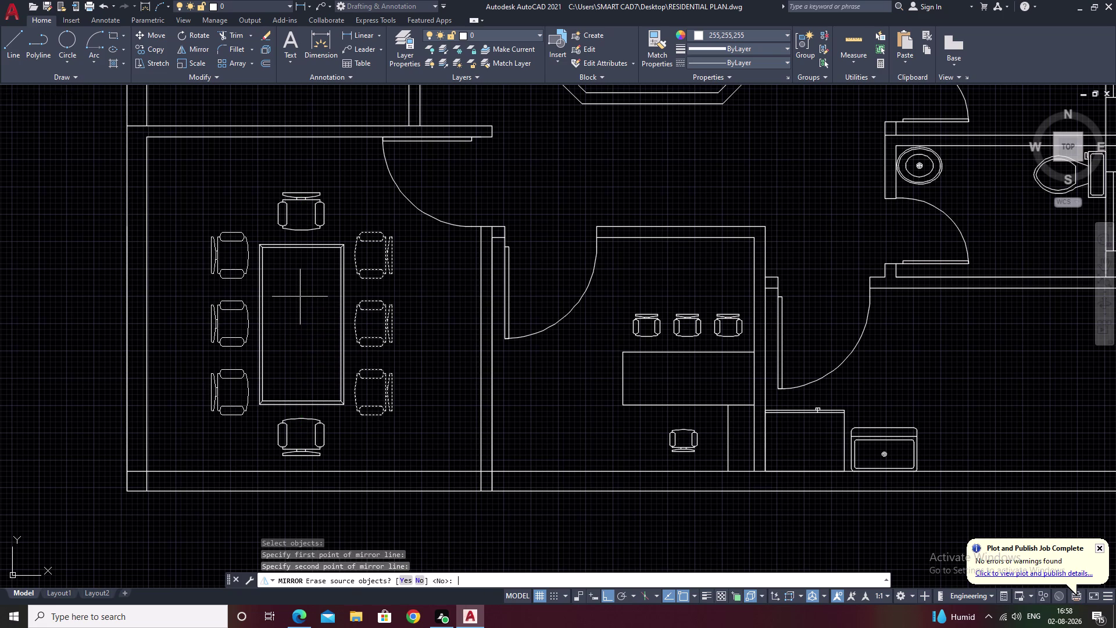
key(space)
key(Escape)
middle_drag(290, 312, 418, 348)
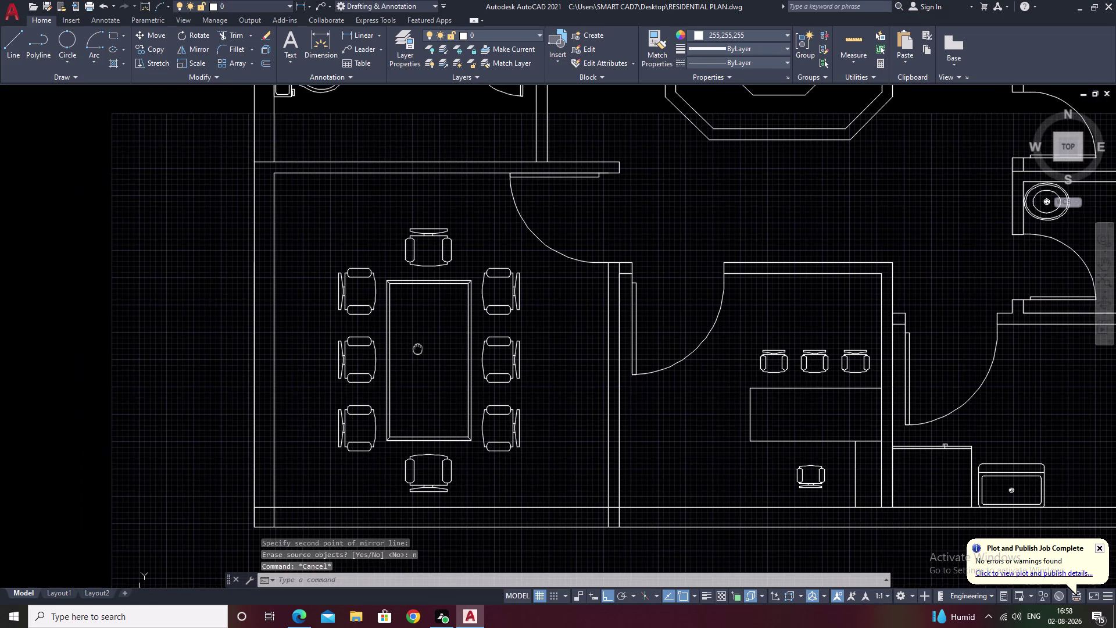
Zoom to the desk chairs and begin scaling the first two, then cancel.
middle_click(463, 383)
scroll(down, 3)
scroll(down, 3)
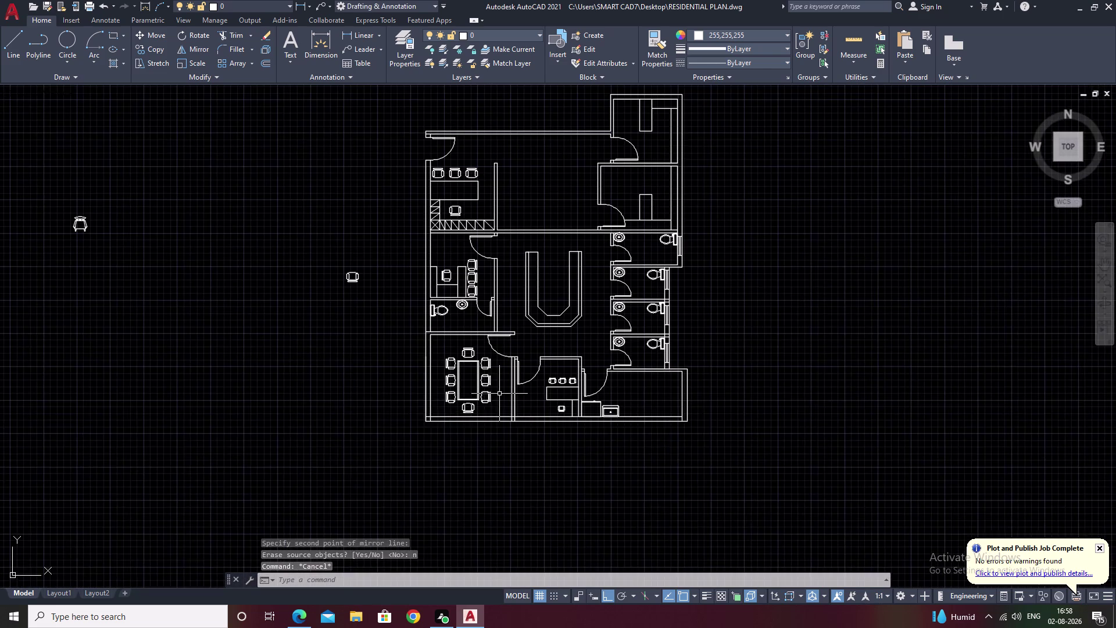
middle_drag(500, 394, 499, 416)
scroll(up, 3)
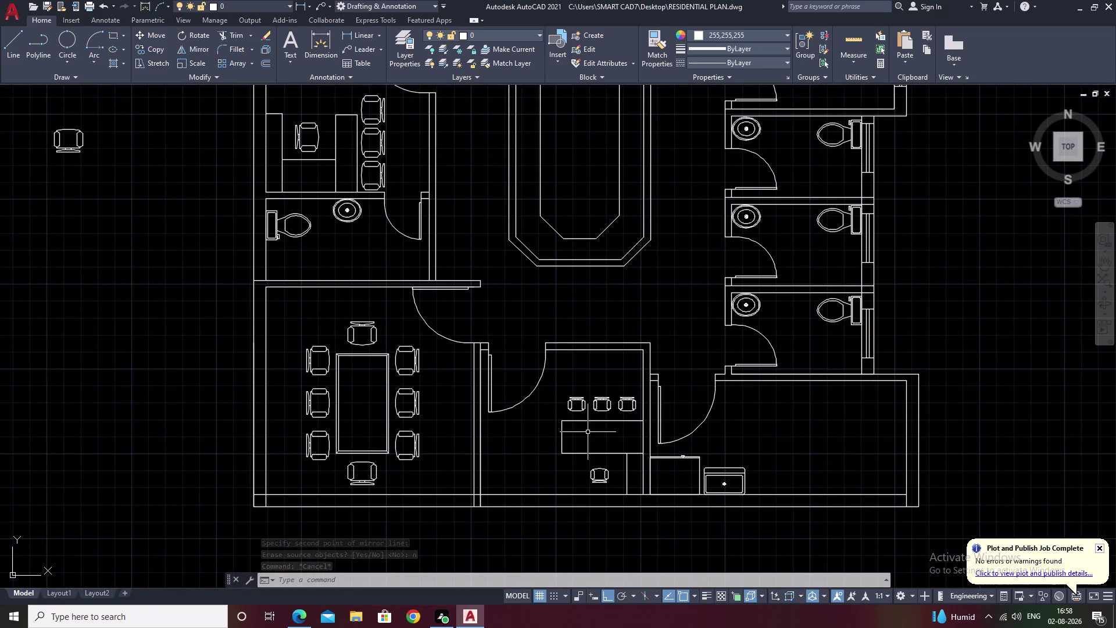
middle_drag(552, 413, 453, 388)
scroll(up, 3)
scroll(up, 3)
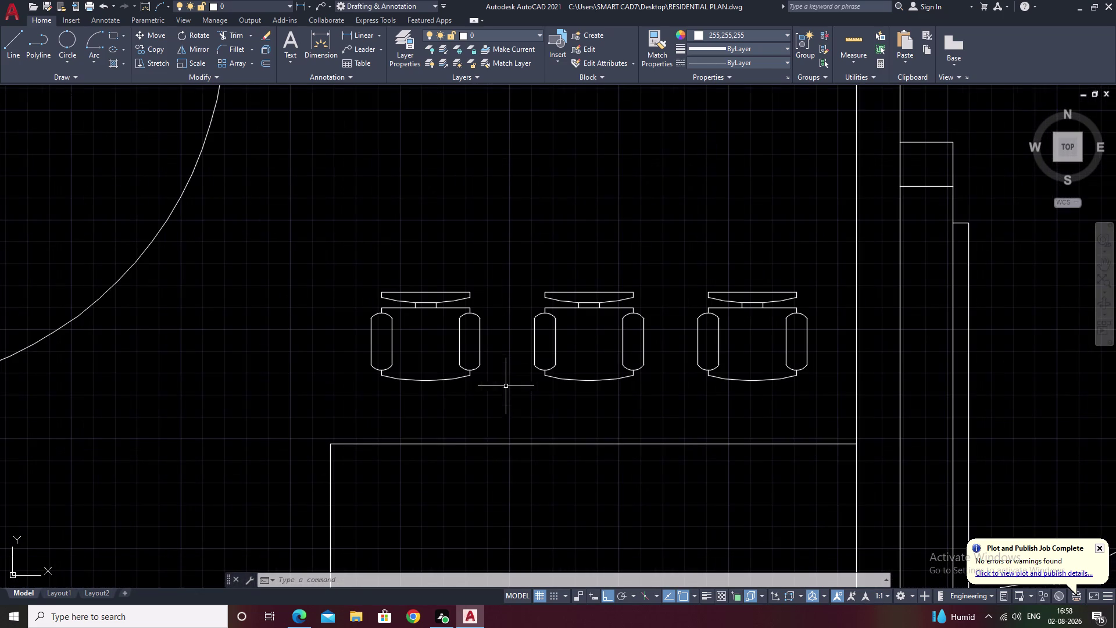
drag(703, 258, 379, 356)
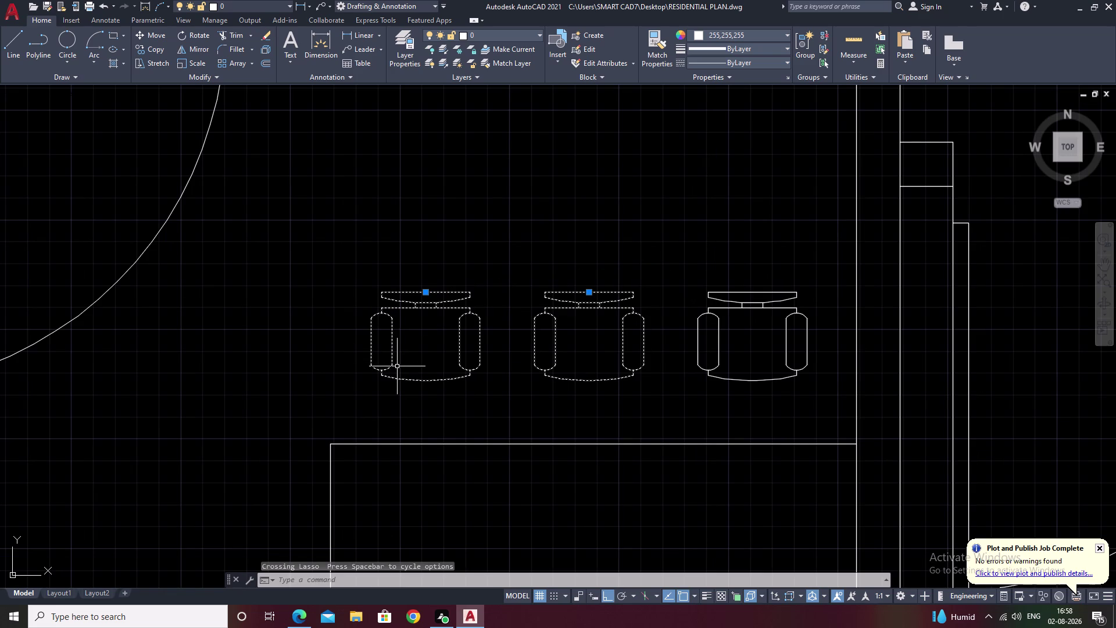
text(sc)
key(space)
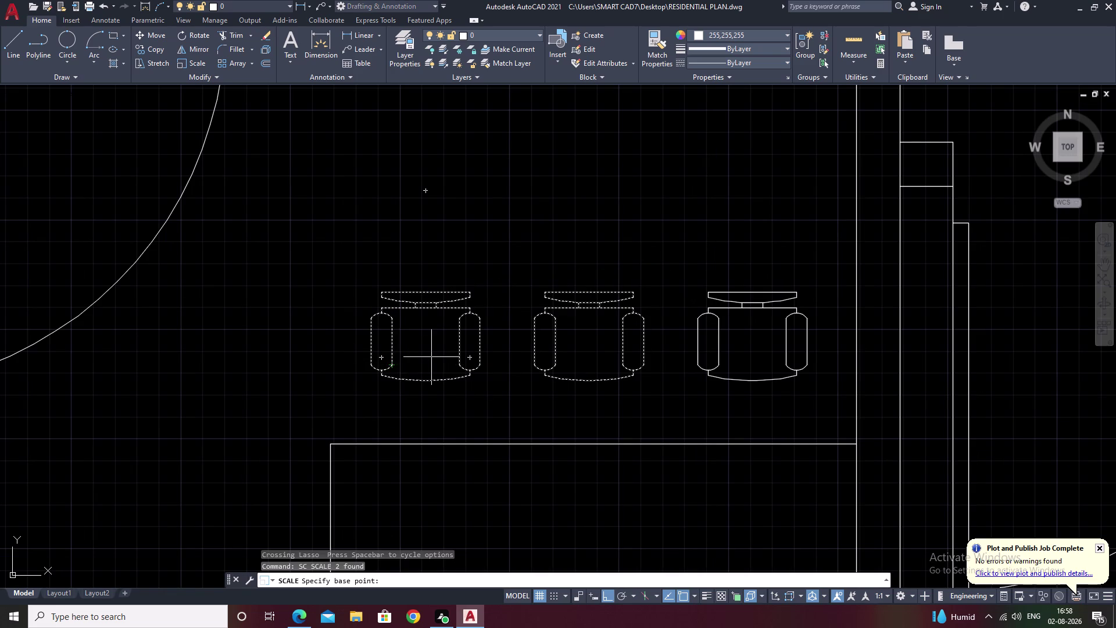
key(Escape)
Scale all three desk chairs up from a base point.
drag(798, 272, 372, 330)
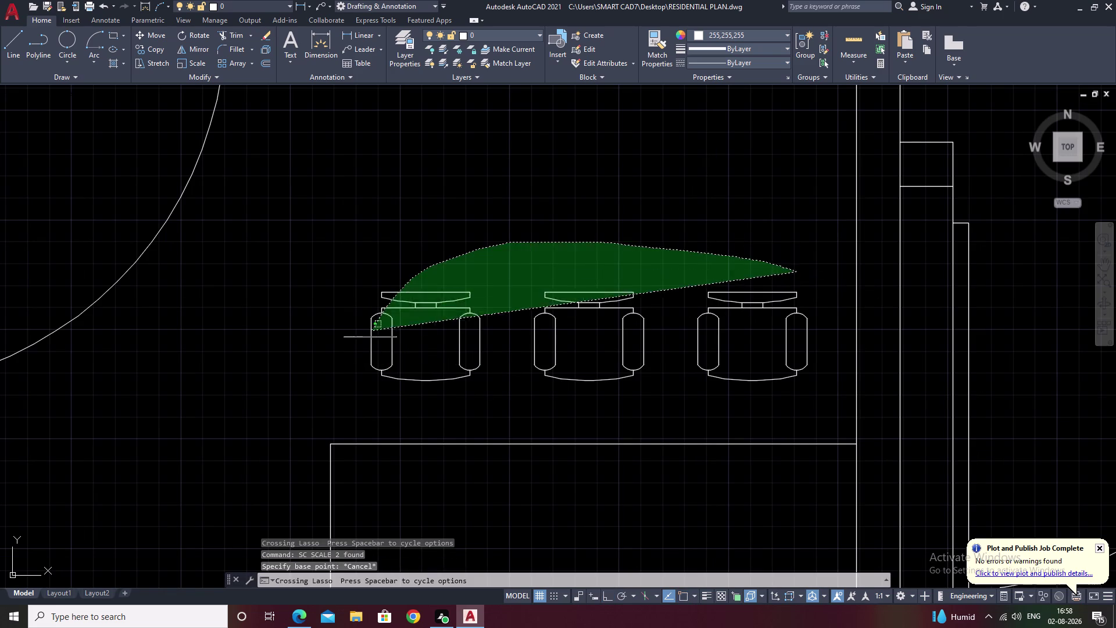
drag(372, 331, 391, 392)
text(sc)
key(space)
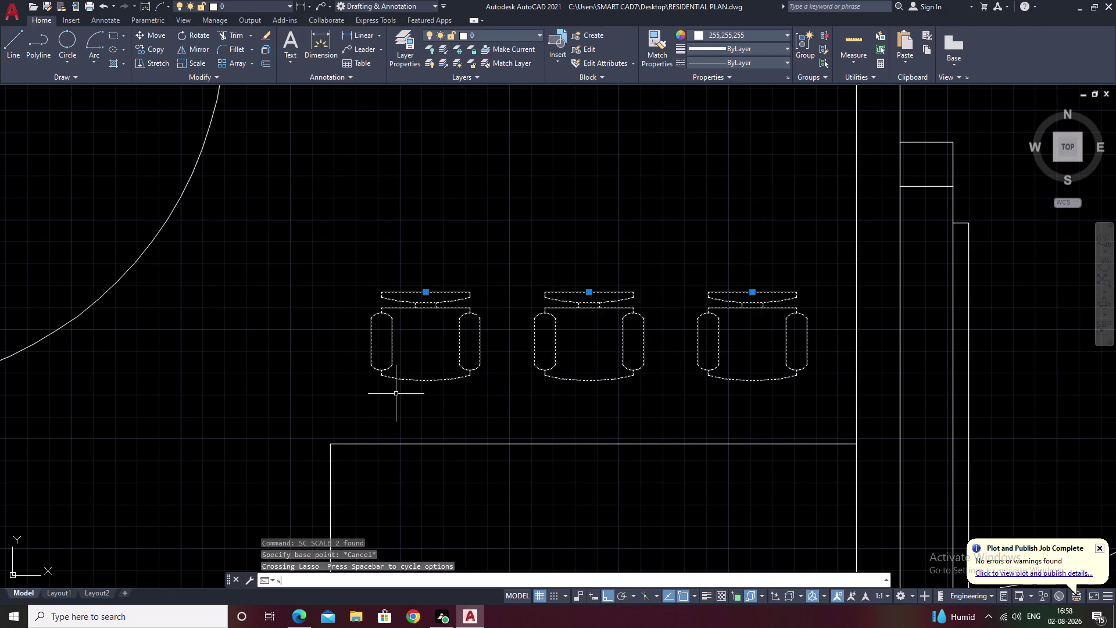
click(383, 376)
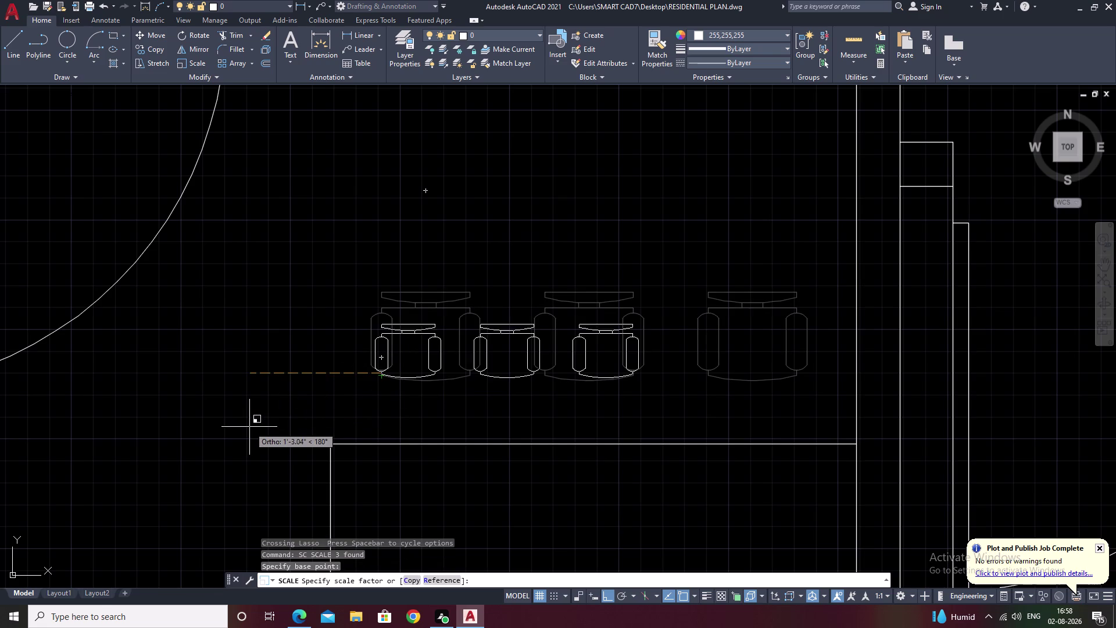
click(140, 489)
Try reselecting the enlarged chairs, clearing several stray selections.
drag(718, 235, 522, 412)
click(523, 412)
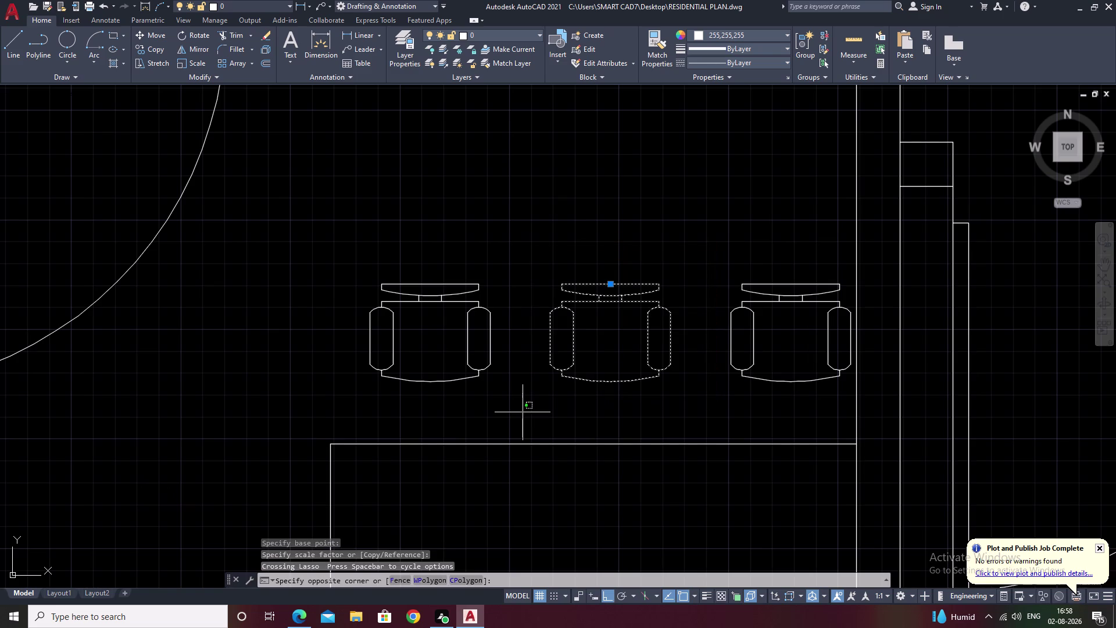
key(Escape)
drag(776, 230, 464, 420)
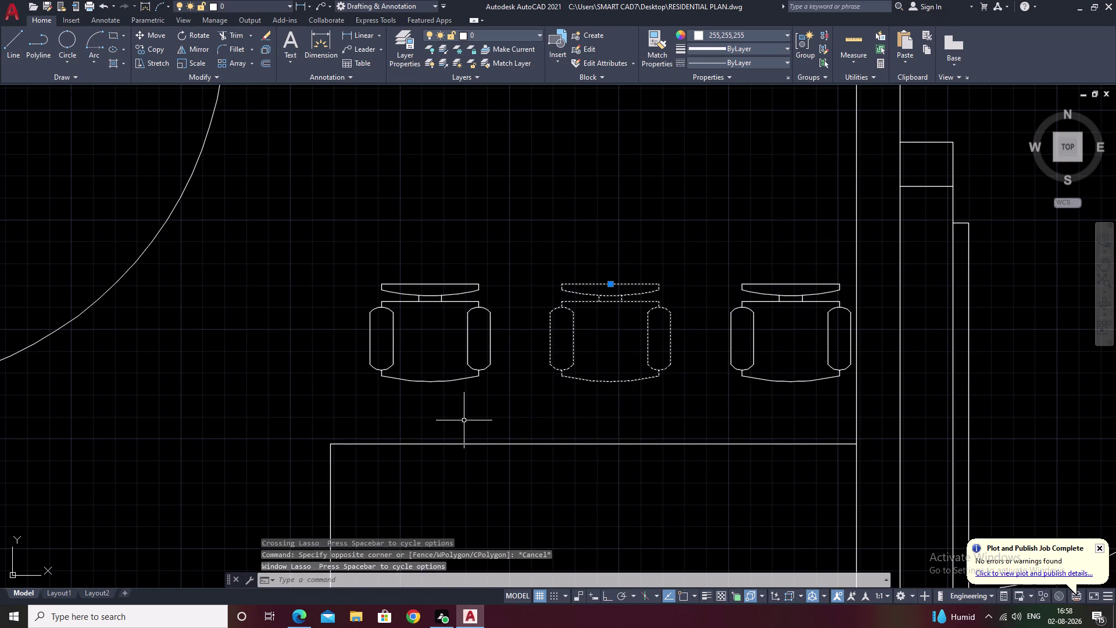
drag(420, 360, 417, 348)
right_drag(420, 360, 417, 348)
drag(416, 335, 415, 325)
drag(413, 305, 413, 301)
key(Escape)
Move the three enlarged desk chairs slightly to the left.
drag(805, 240, 340, 357)
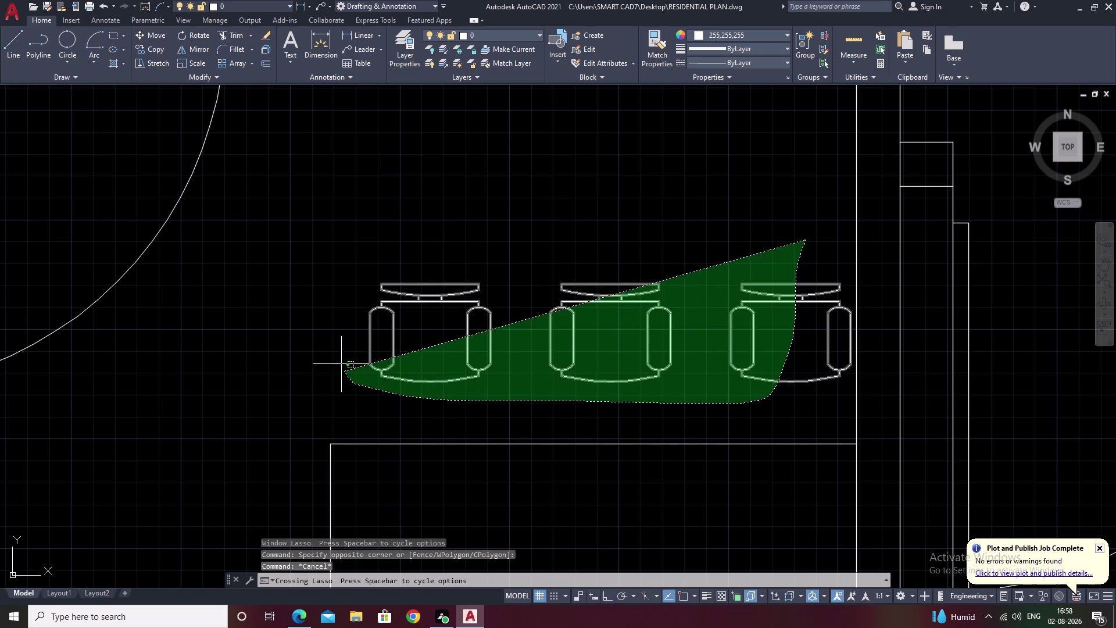
drag(340, 357, 335, 287)
text(m)
key(space)
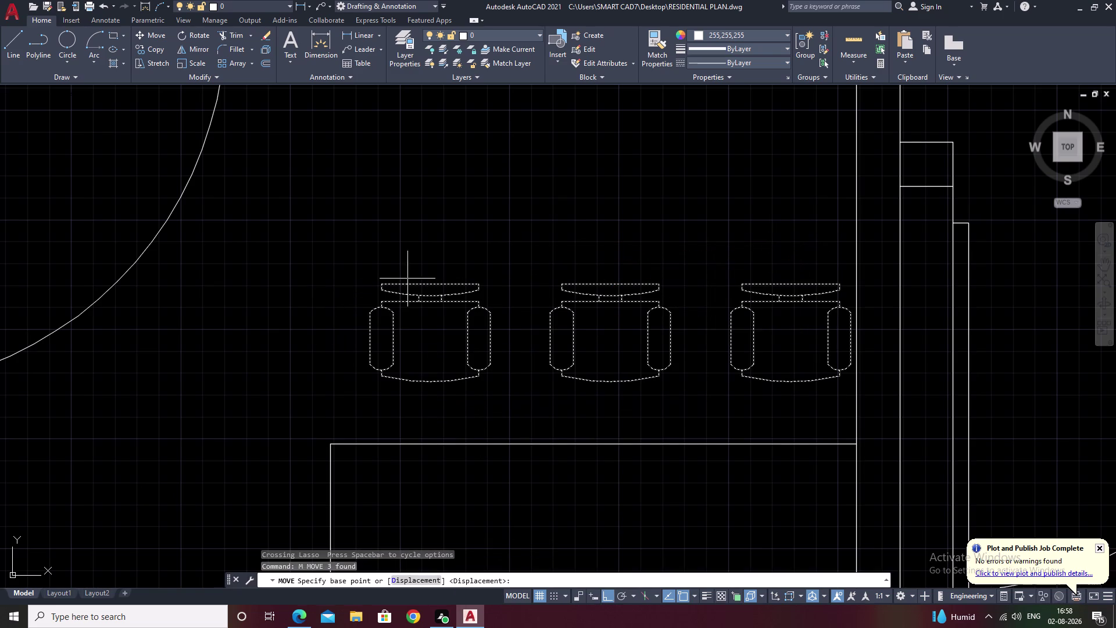
drag(641, 339, 633, 339)
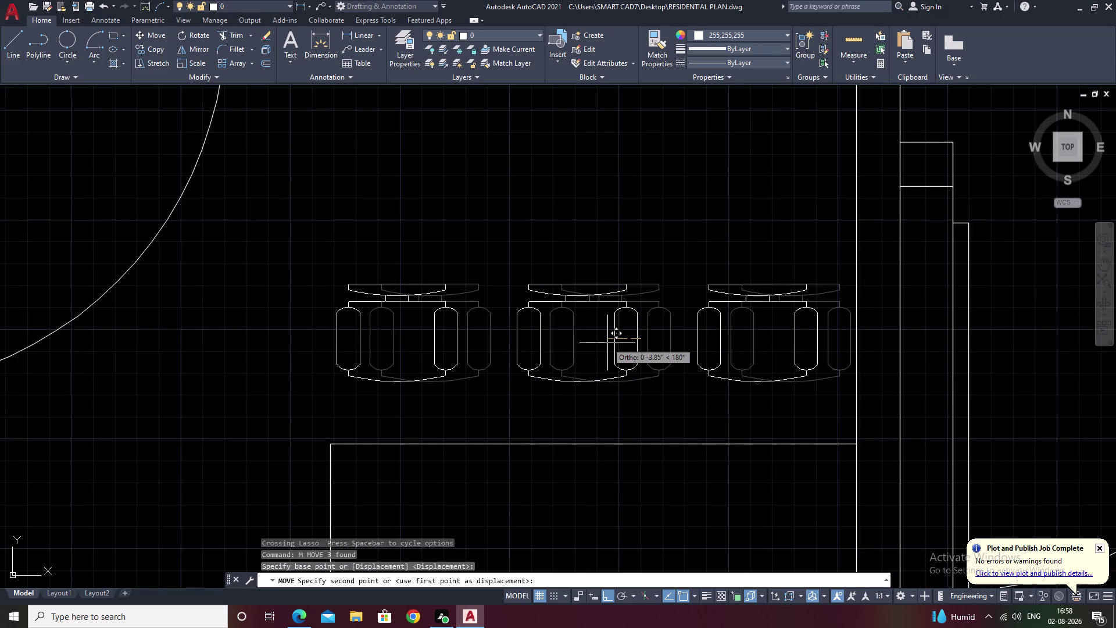
click(608, 342)
middle_drag(647, 404, 626, 312)
scroll(down, 3)
middle_drag(629, 384, 625, 329)
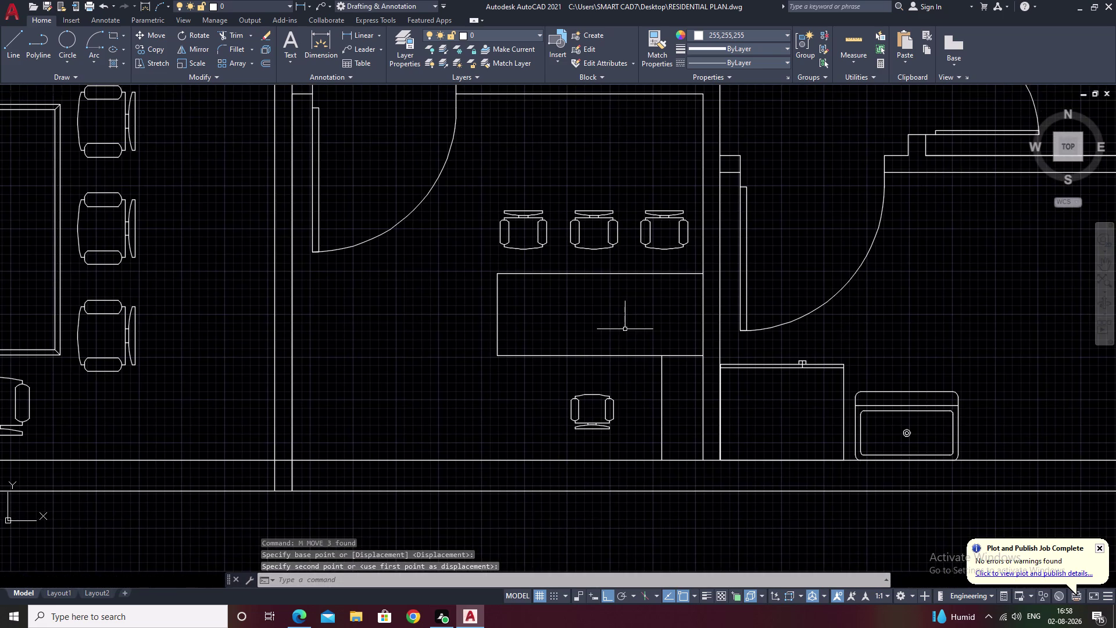
Scale up the single chair below the desk from a base point.
drag(623, 386, 574, 432)
text(s)
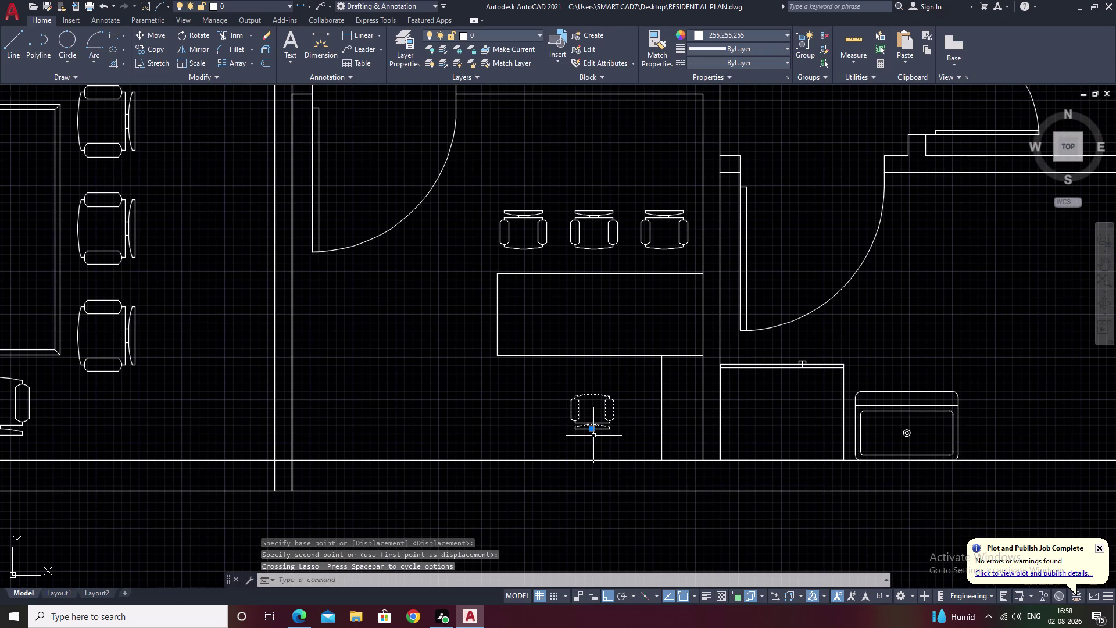
text(c)
key(space)
scroll(up, 3)
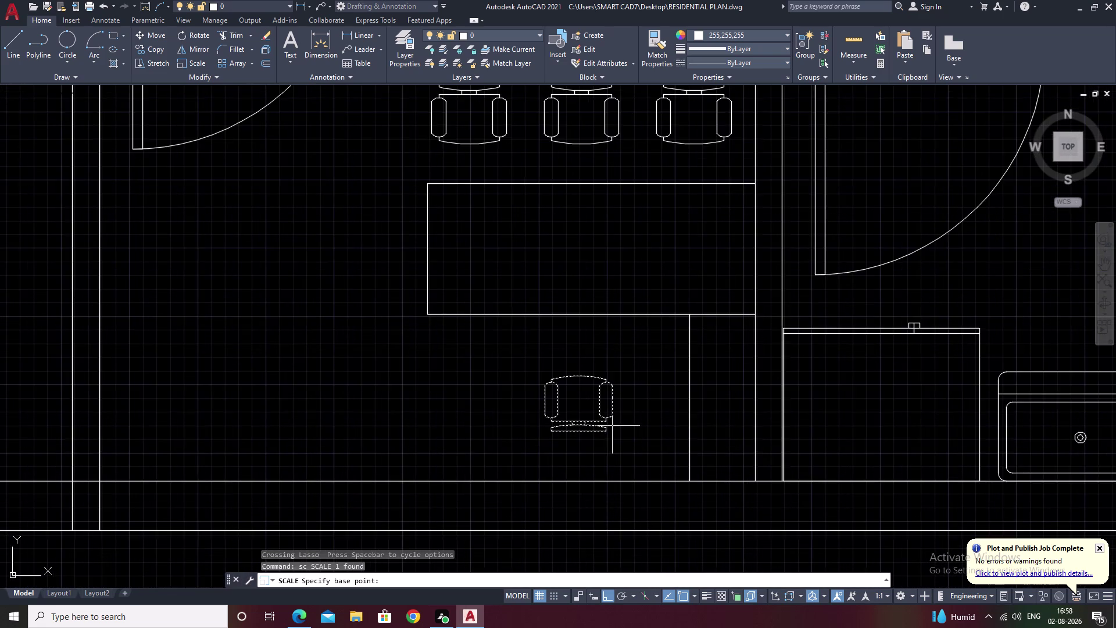
scroll(up, 3)
click(595, 441)
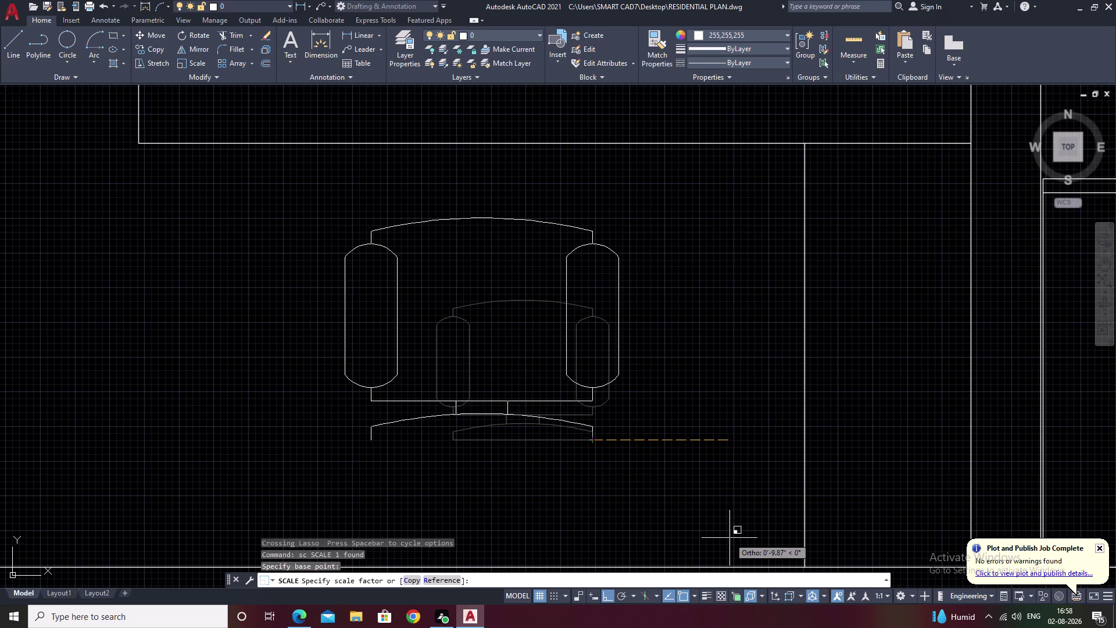
click(715, 530)
Move the enlarged chair to the right.
drag(656, 209, 461, 405)
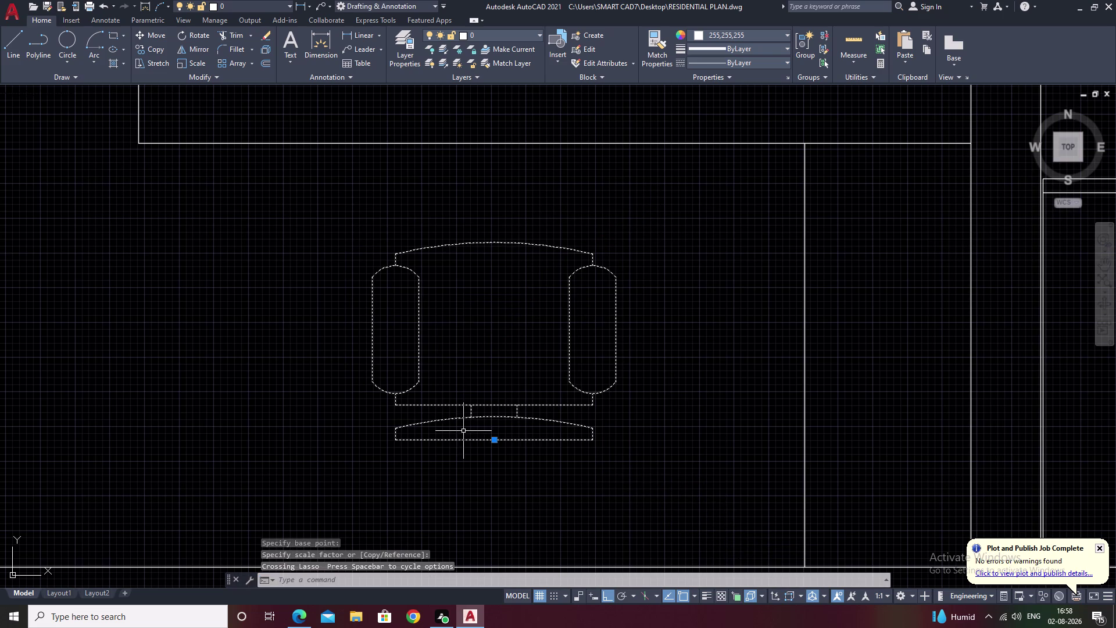
text(m)
key(space)
click(494, 334)
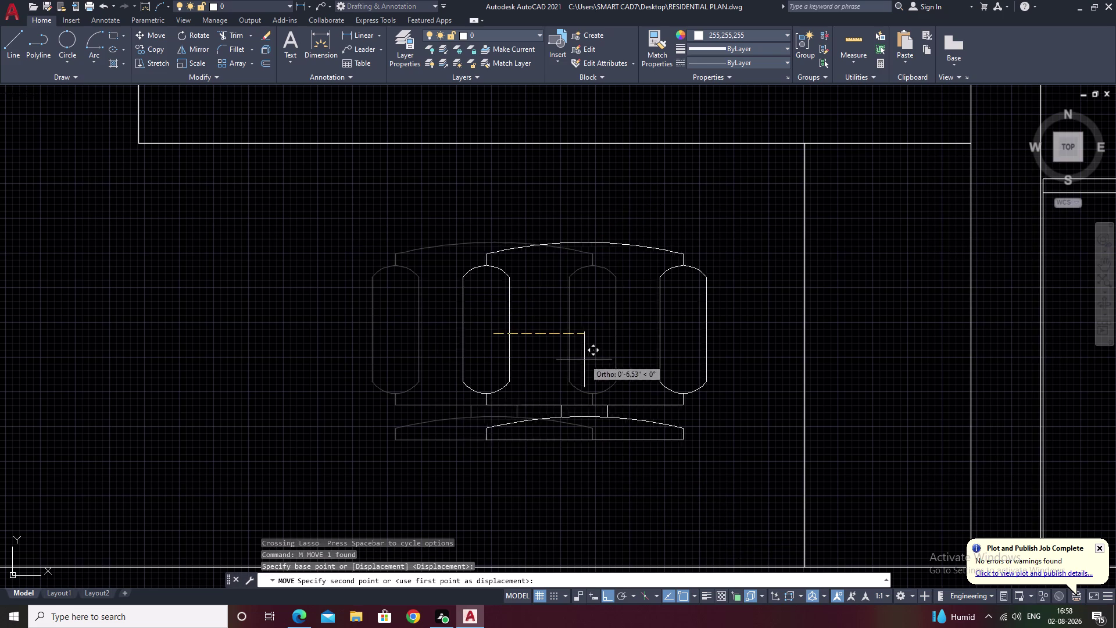
click(568, 392)
scroll(down, 3)
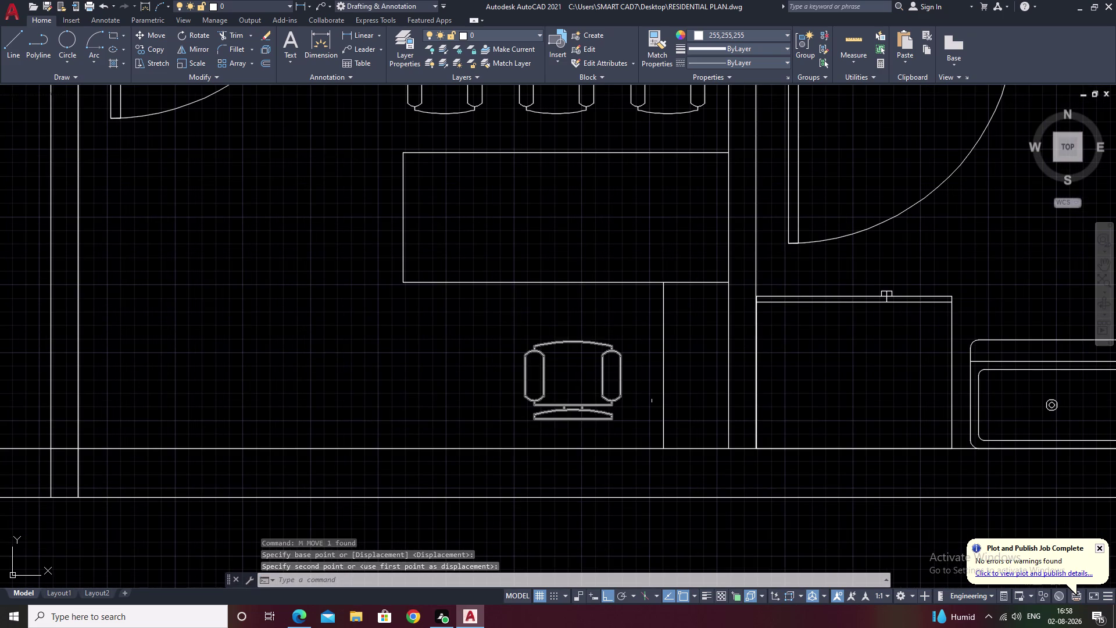
With Ortho off, move the chair to sit centred beneath the desk.
drag(630, 342, 547, 429)
text(m)
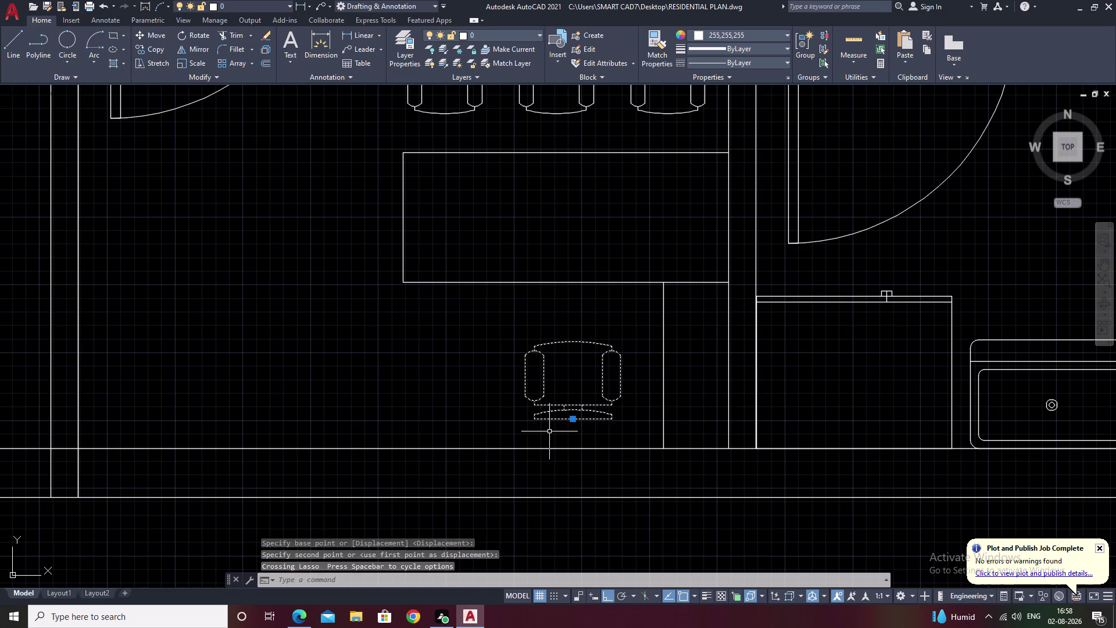
key(space)
click(571, 395)
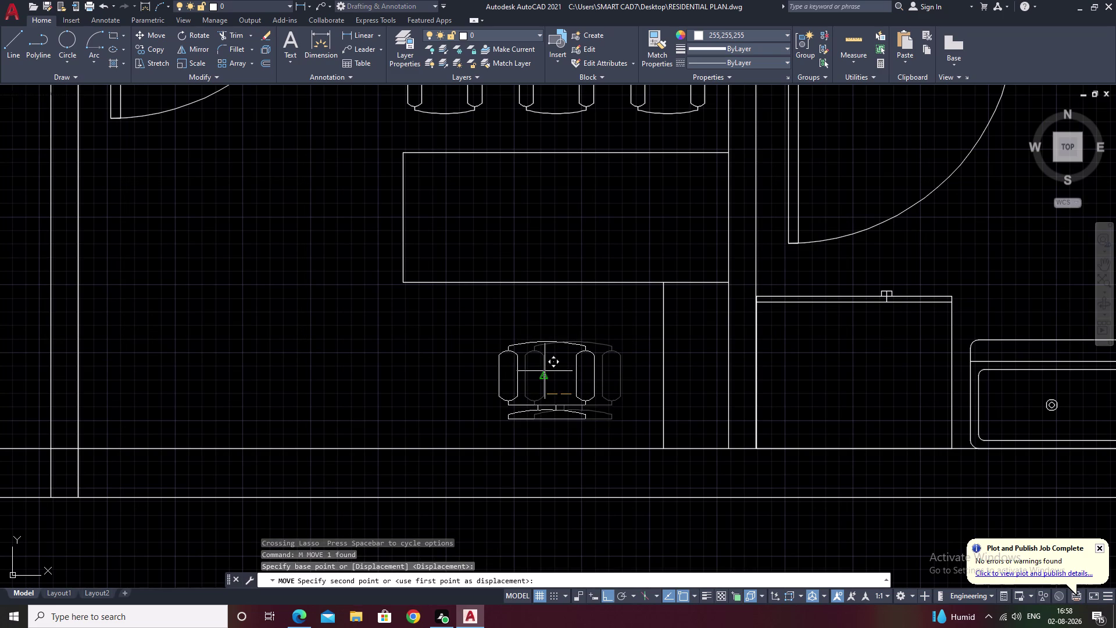
key(F8)
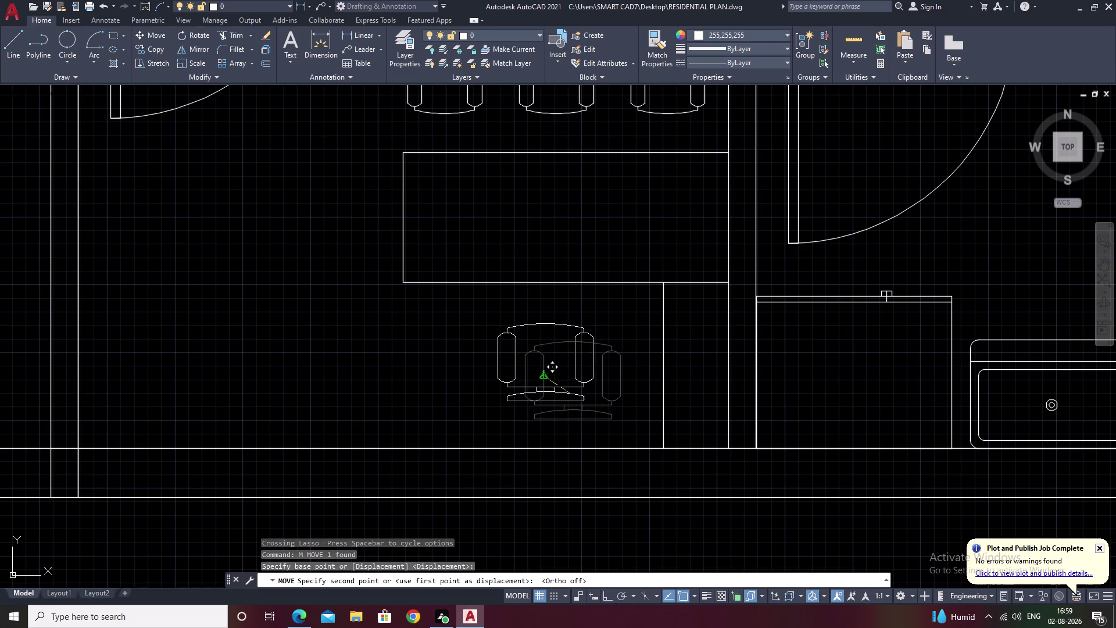
click(547, 376)
scroll(down, 3)
middle_drag(593, 511, 494, 488)
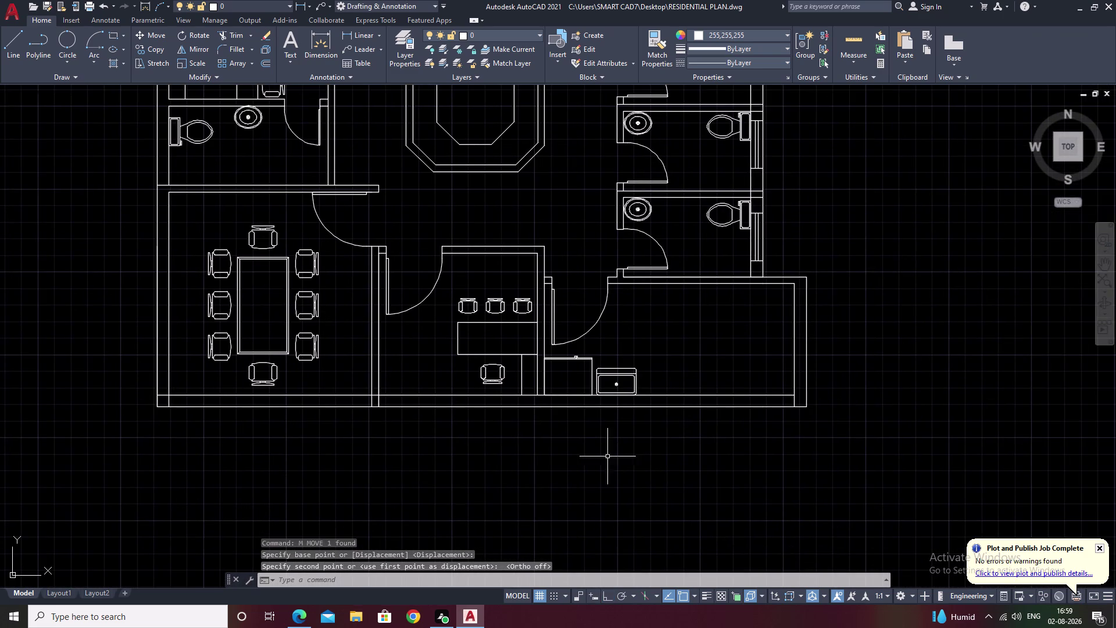
Pan and zoom the view over to the spare chairs left of the floor plan.
middle_drag(360, 351, 597, 415)
middle_drag(531, 290, 616, 401)
scroll(down, 3)
middle_drag(726, 253, 549, 344)
scroll(up, 3)
middle_drag(565, 444, 566, 442)
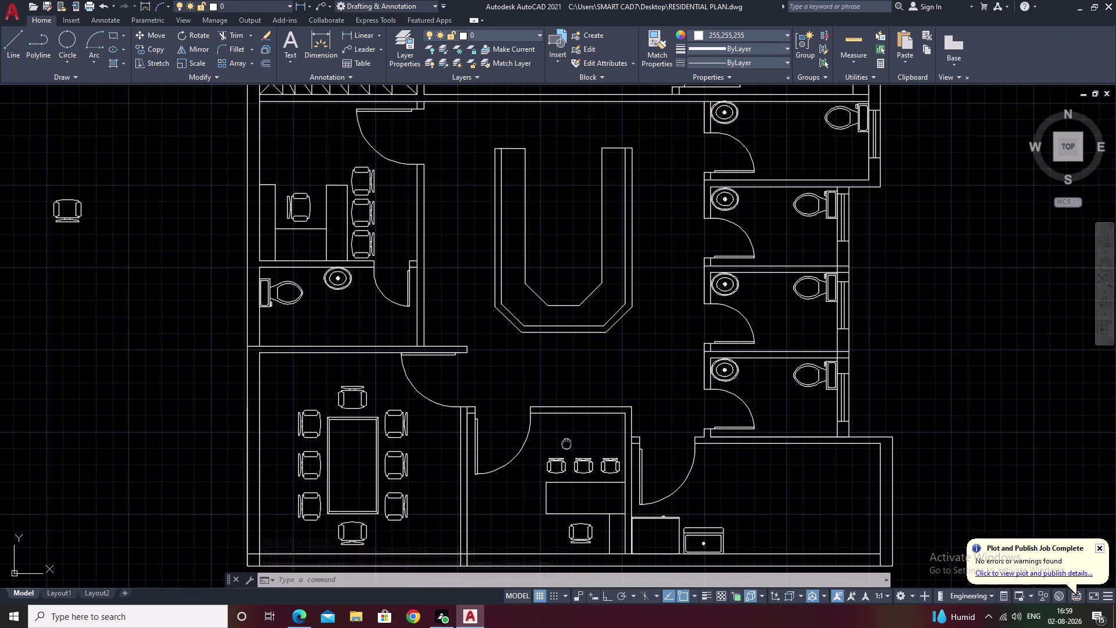
middle_drag(566, 443, 588, 380)
middle_drag(466, 372, 788, 421)
middle_click(696, 420)
middle_drag(406, 271, 486, 304)
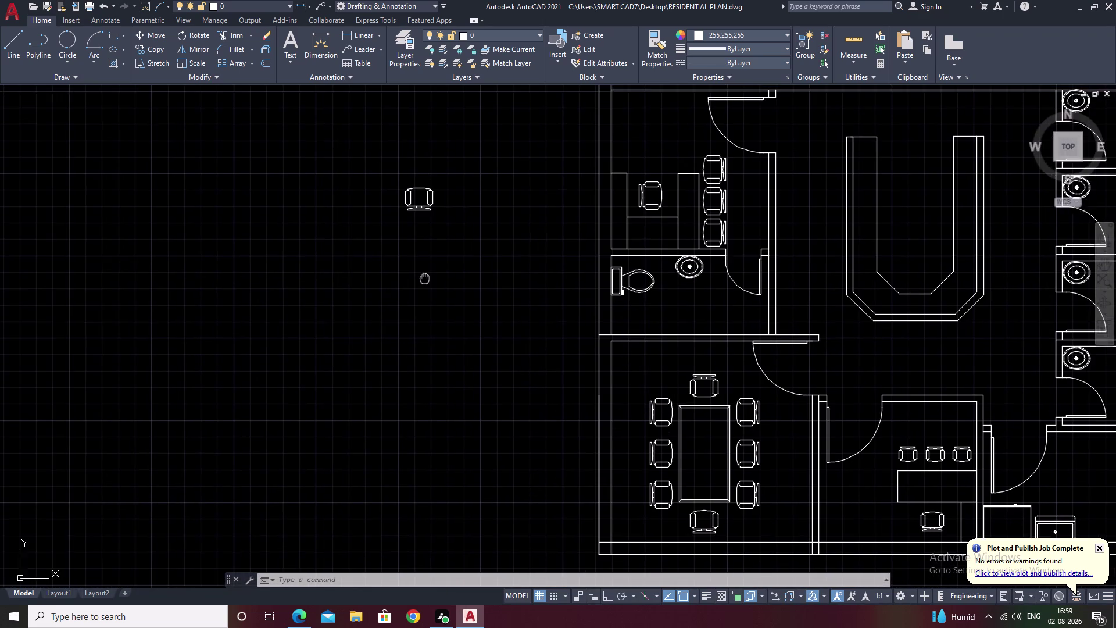
middle_drag(486, 304, 574, 348)
scroll(down, 3)
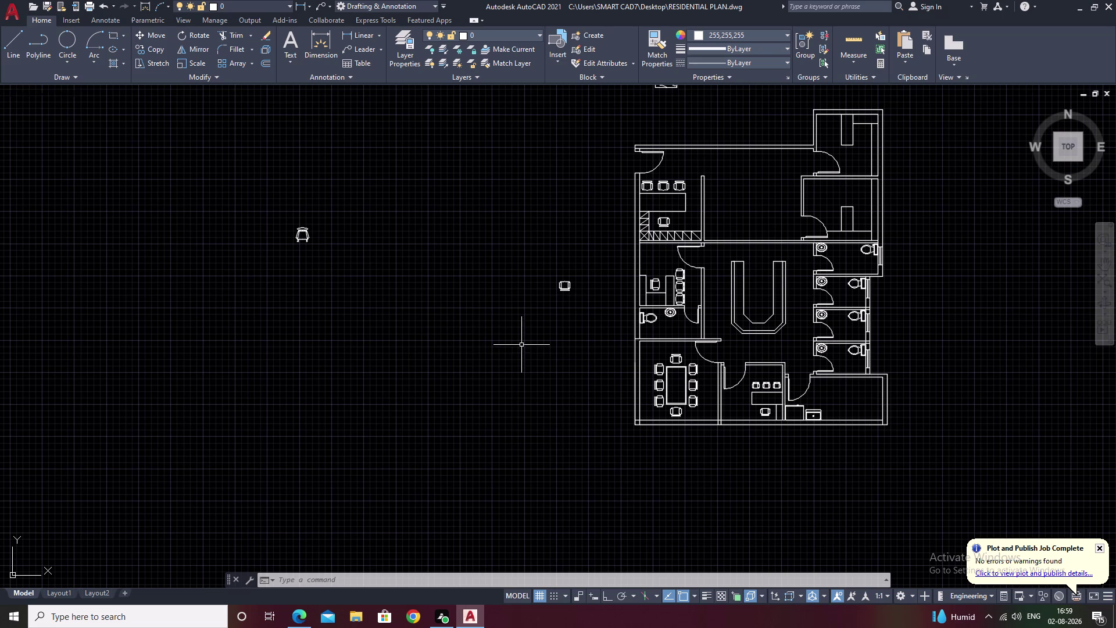
scroll(up, 3)
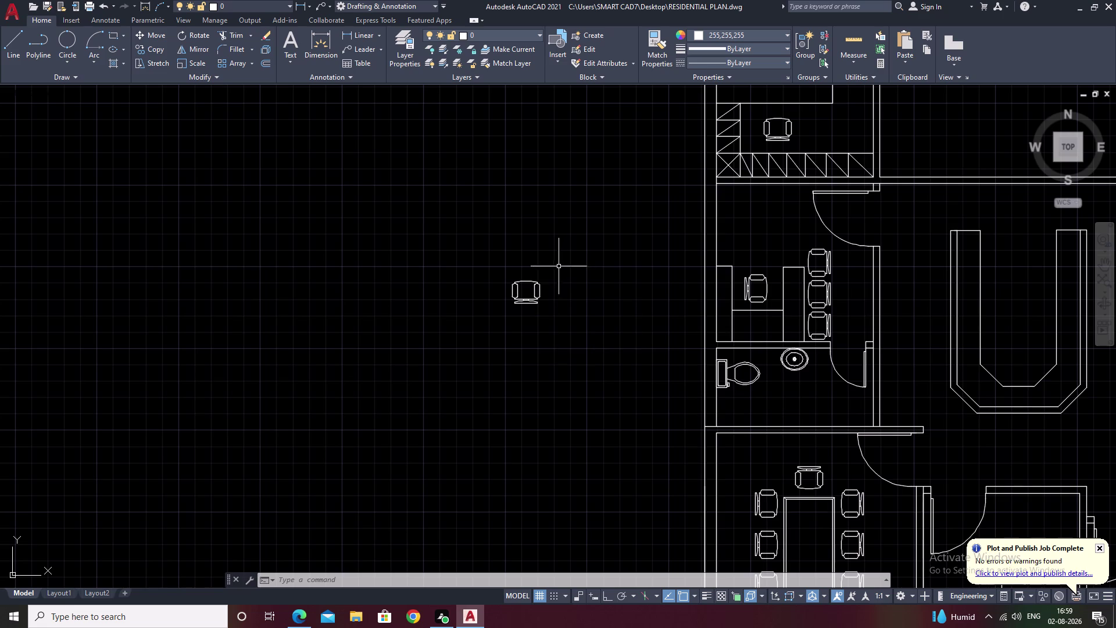
Rotate the loose chair 90 degrees with Ortho on so its backrest faces right.
drag(551, 274, 513, 318)
key(Escape)
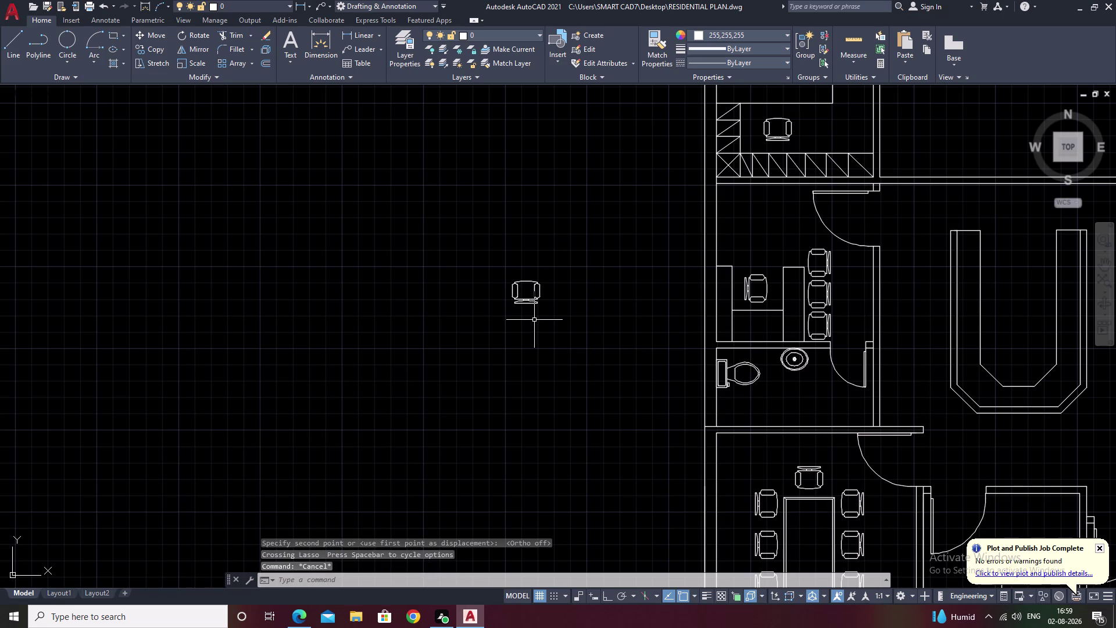
drag(557, 253, 514, 390)
text(r)
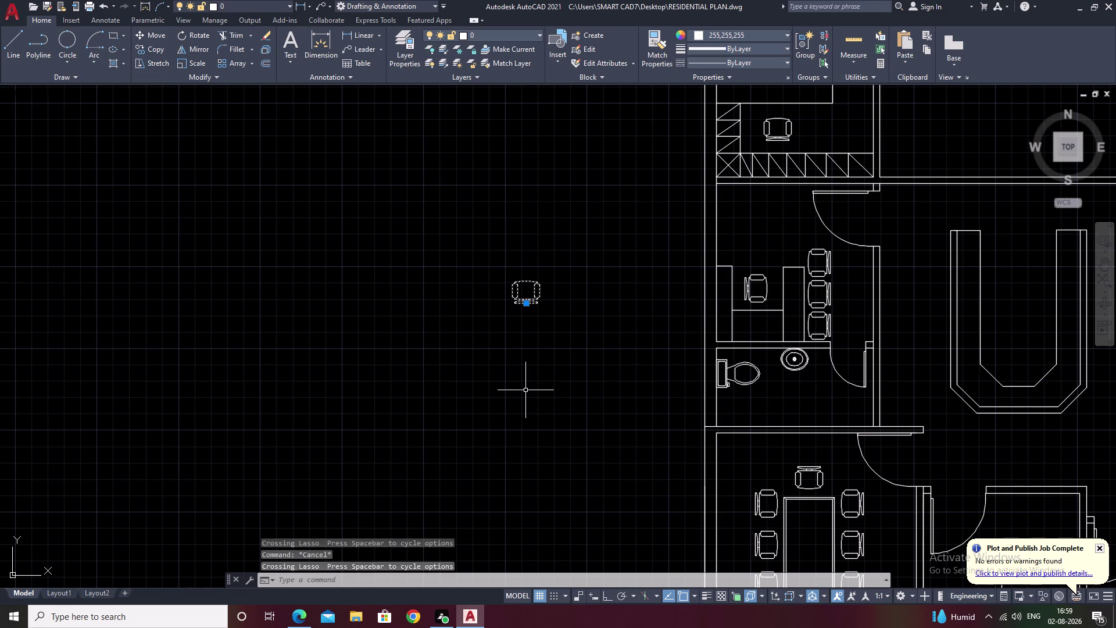
text(o)
key(space)
scroll(up, 3)
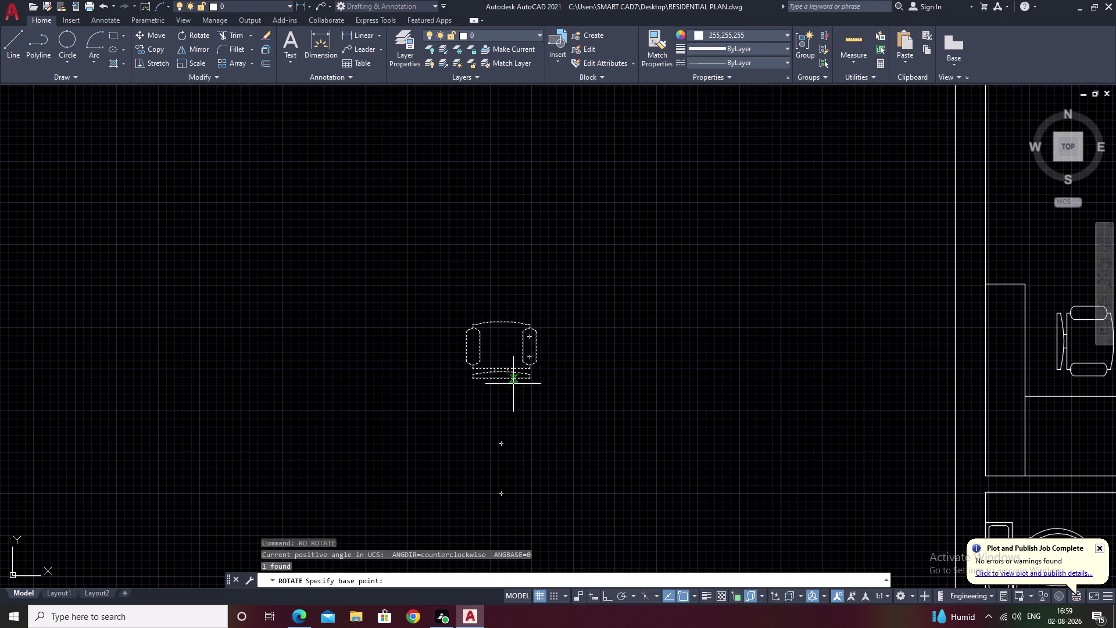
click(504, 379)
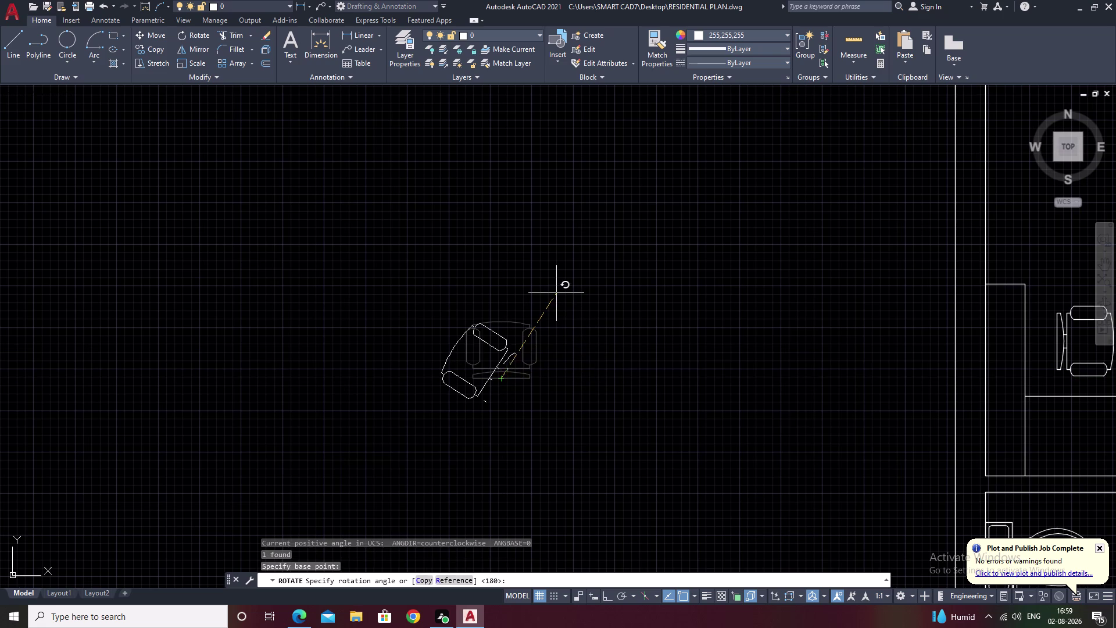
key(F8)
click(547, 286)
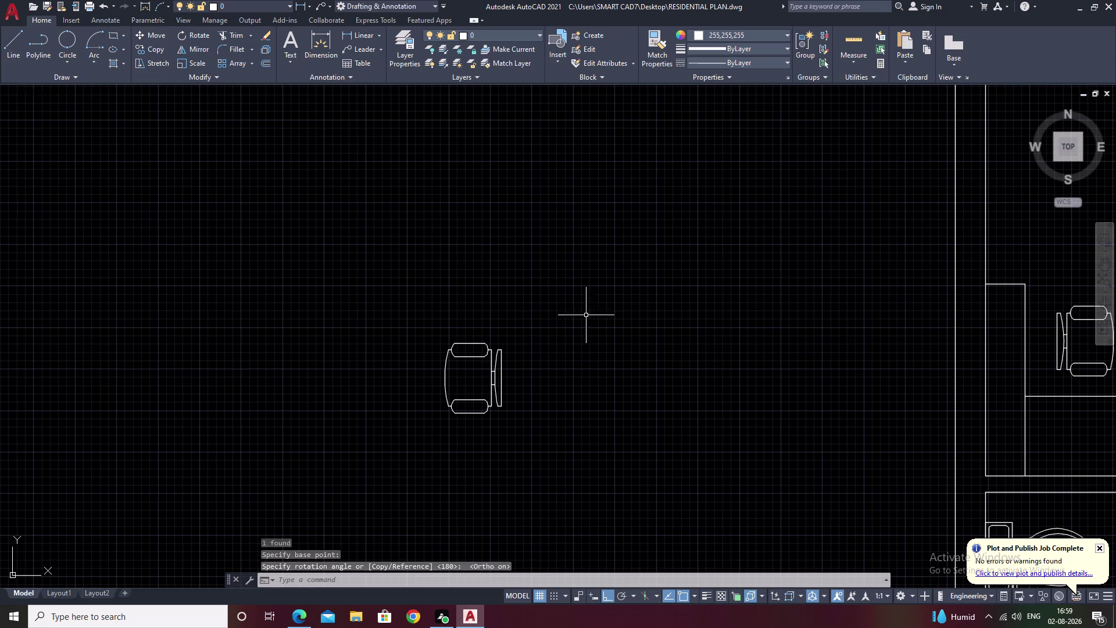
key(Escape)
drag(521, 319, 572, 477)
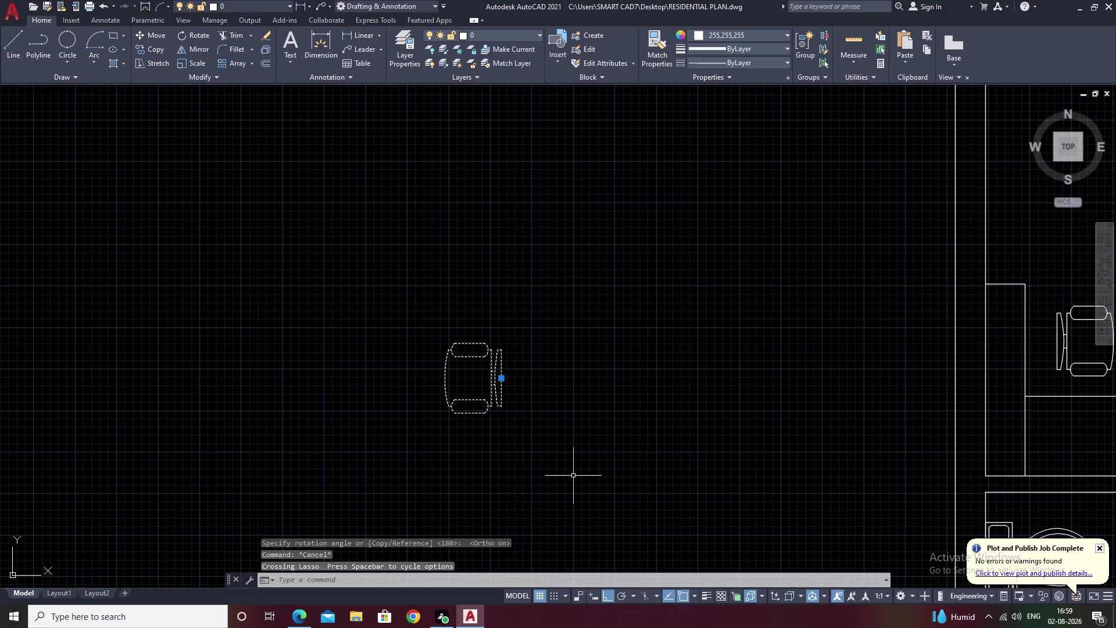
Begin scaling the rotated chair, cancel it, and reselect the chair.
text(sc)
key(space)
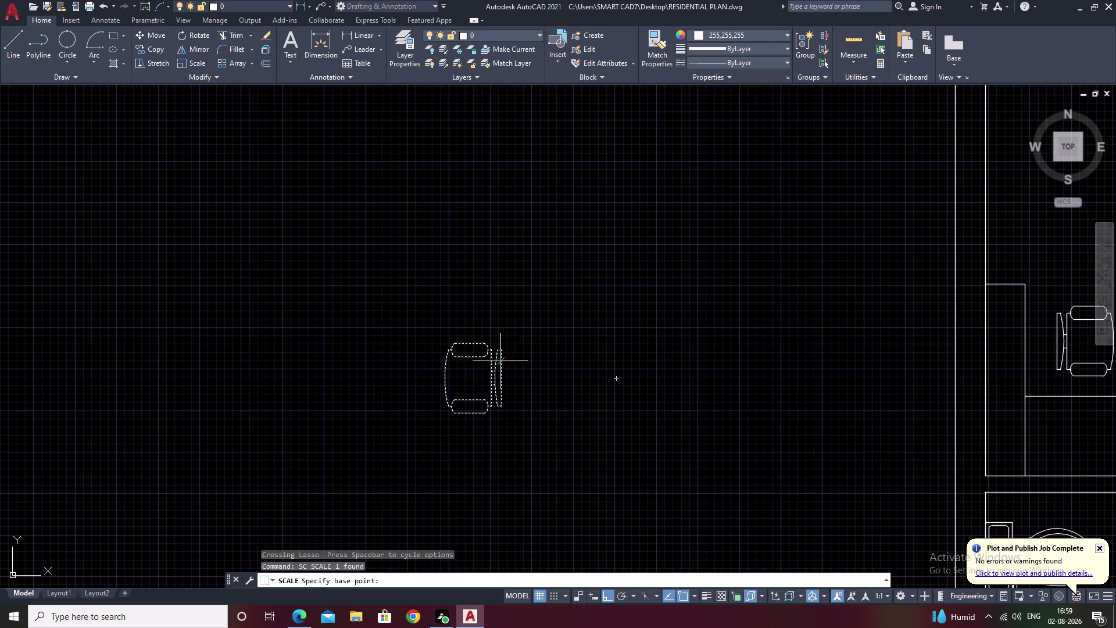
click(502, 374)
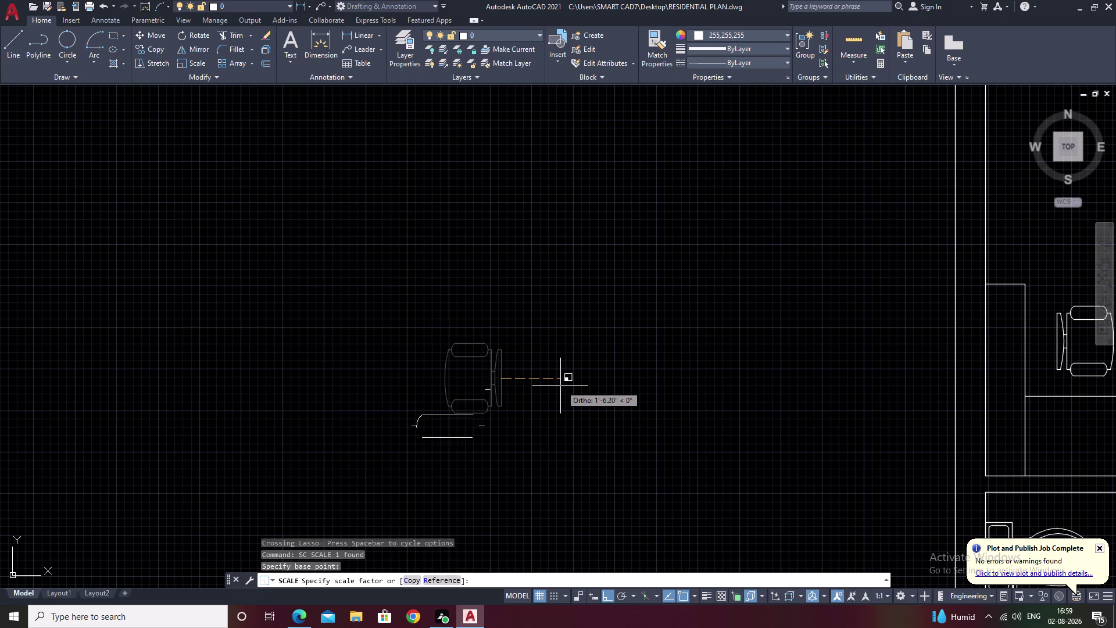
click(559, 386)
key(Escape)
drag(512, 289, 513, 492)
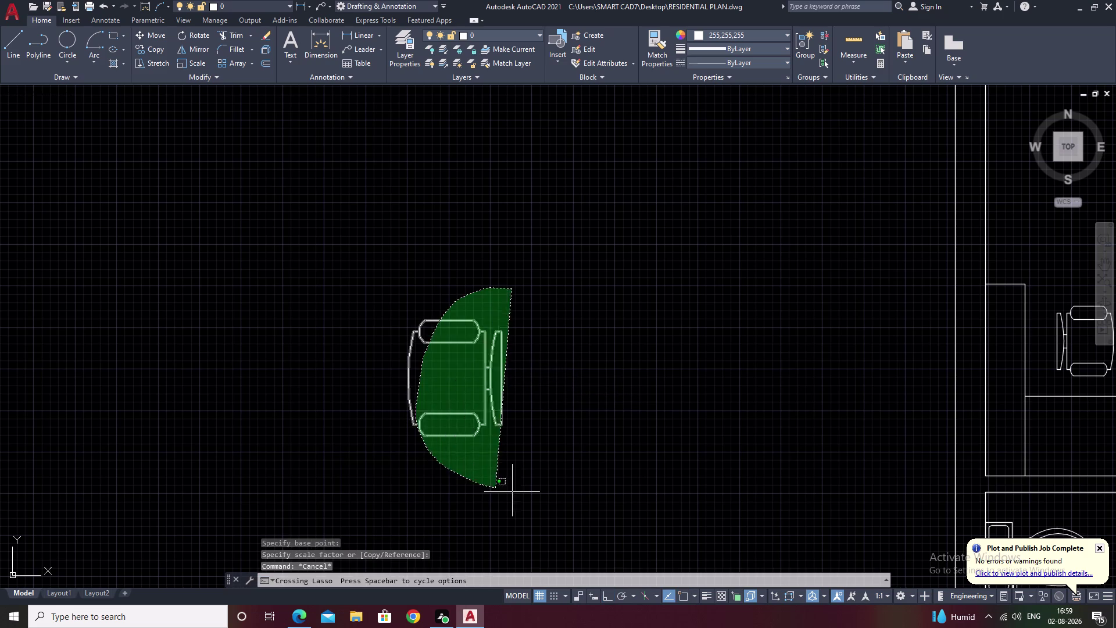
Make a first mirror attempt, cancel it, and reselect the chair to mirror.
text(mi)
key(space)
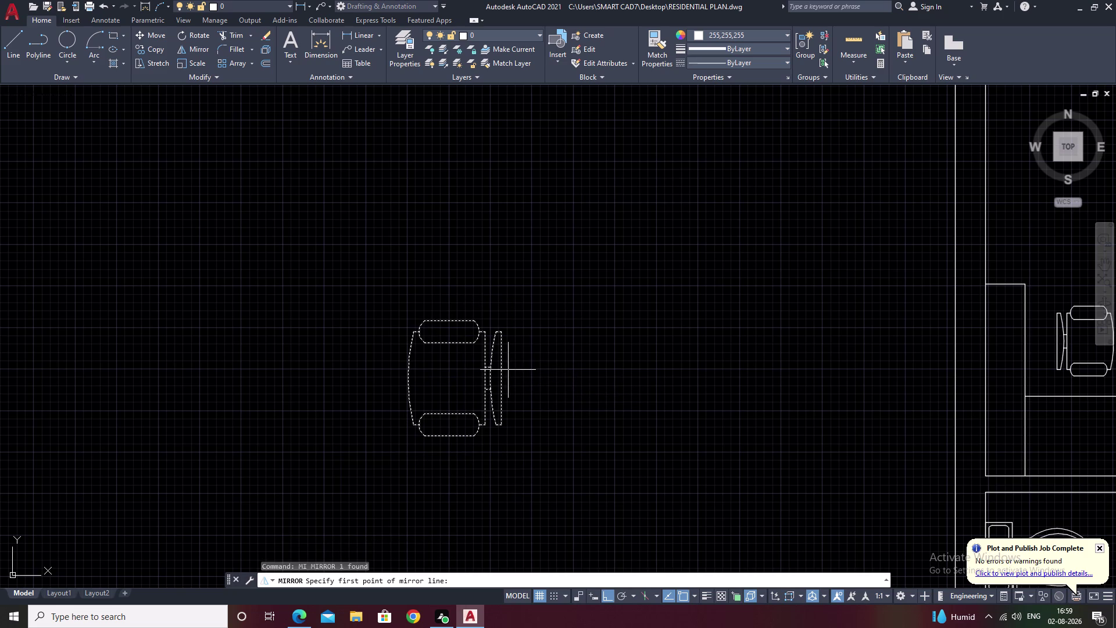
click(503, 377)
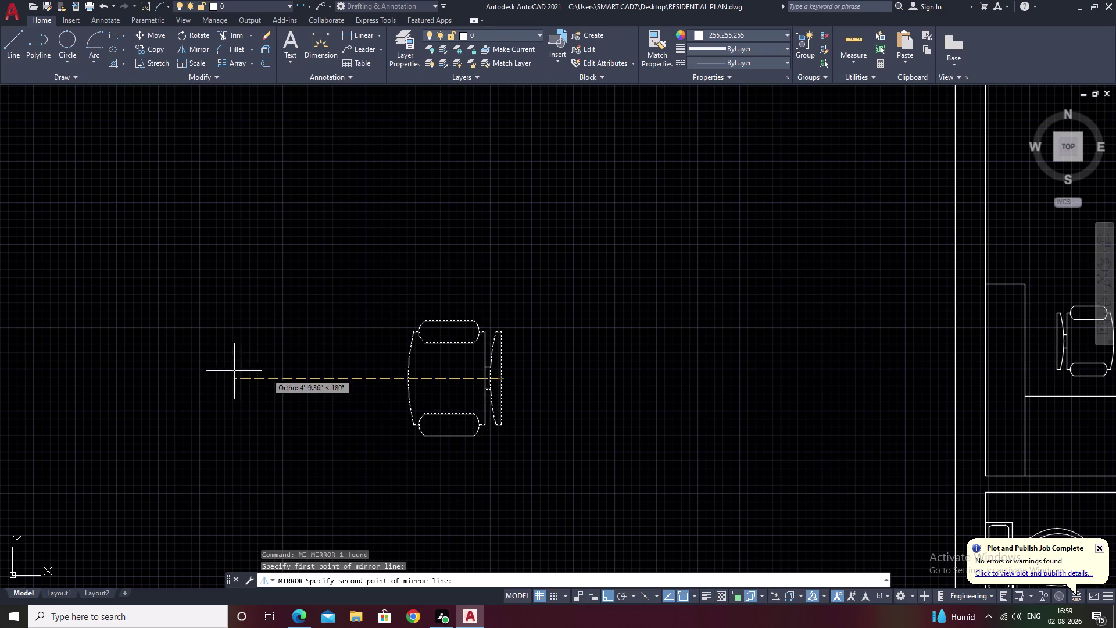
click(511, 157)
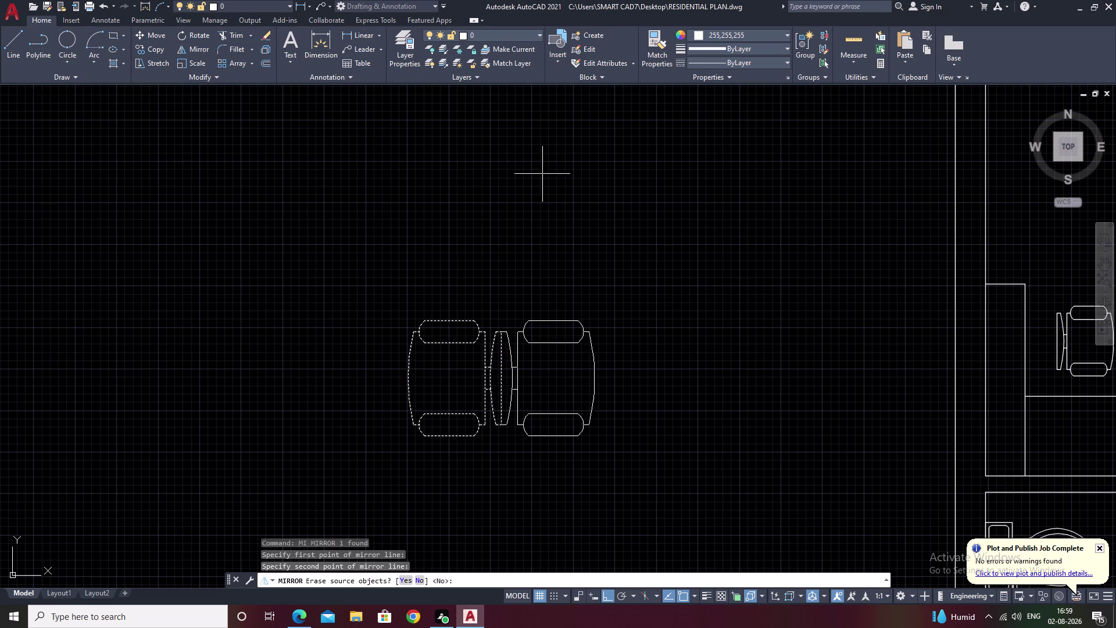
key(Escape)
key(space)
drag(438, 267, 378, 325)
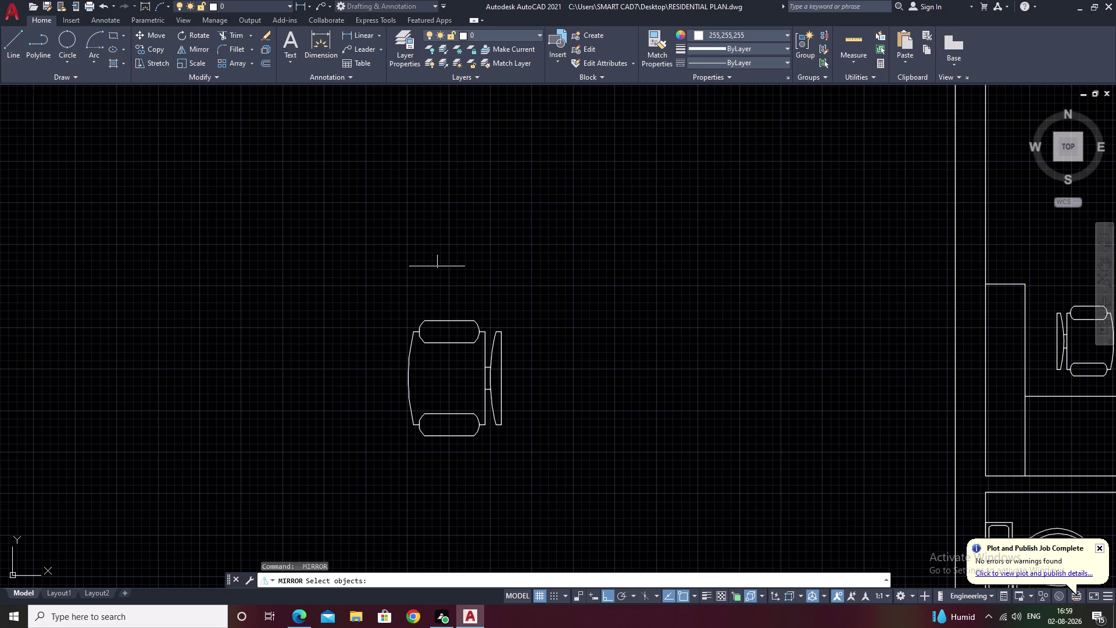
drag(379, 325, 437, 509)
Mirror the chair across a vertical line to its right, keeping the original.
text(mi)
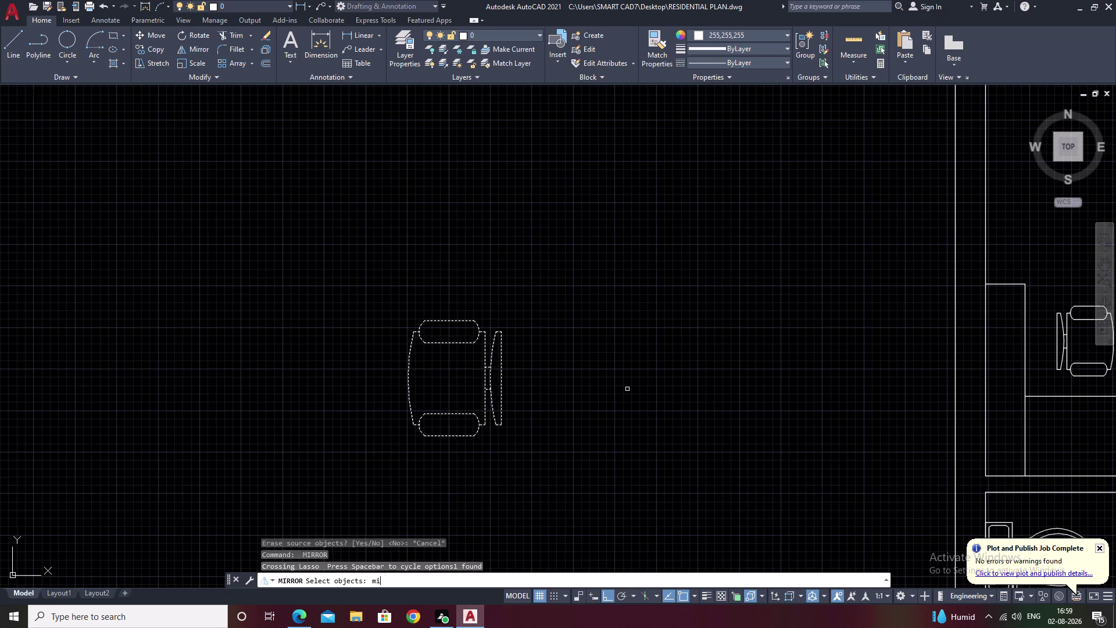
key(space)
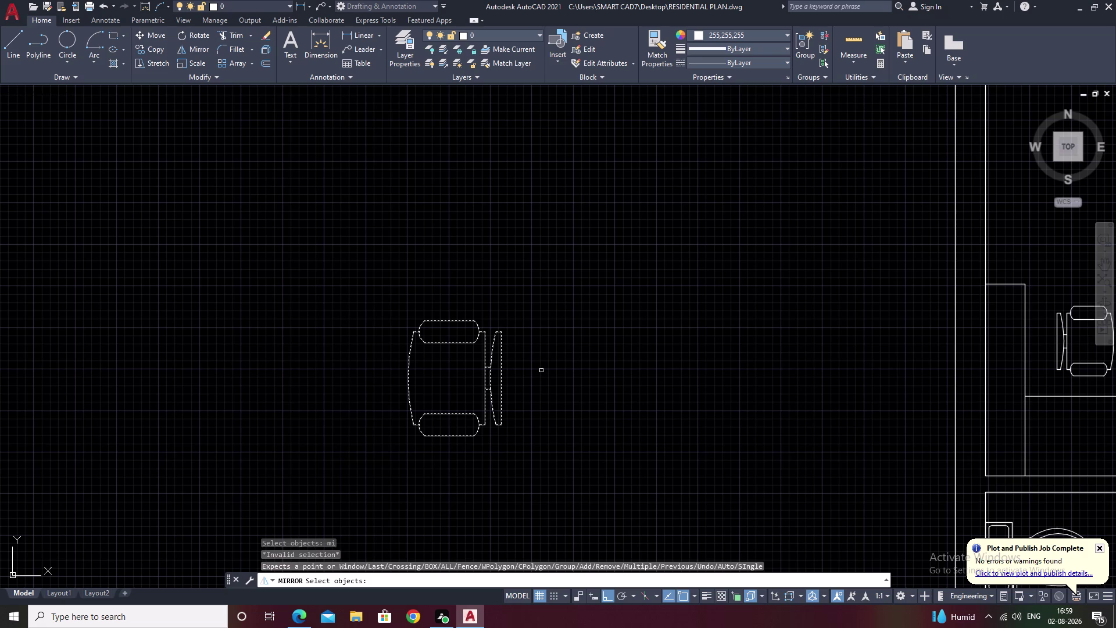
right_click(535, 376)
click(576, 370)
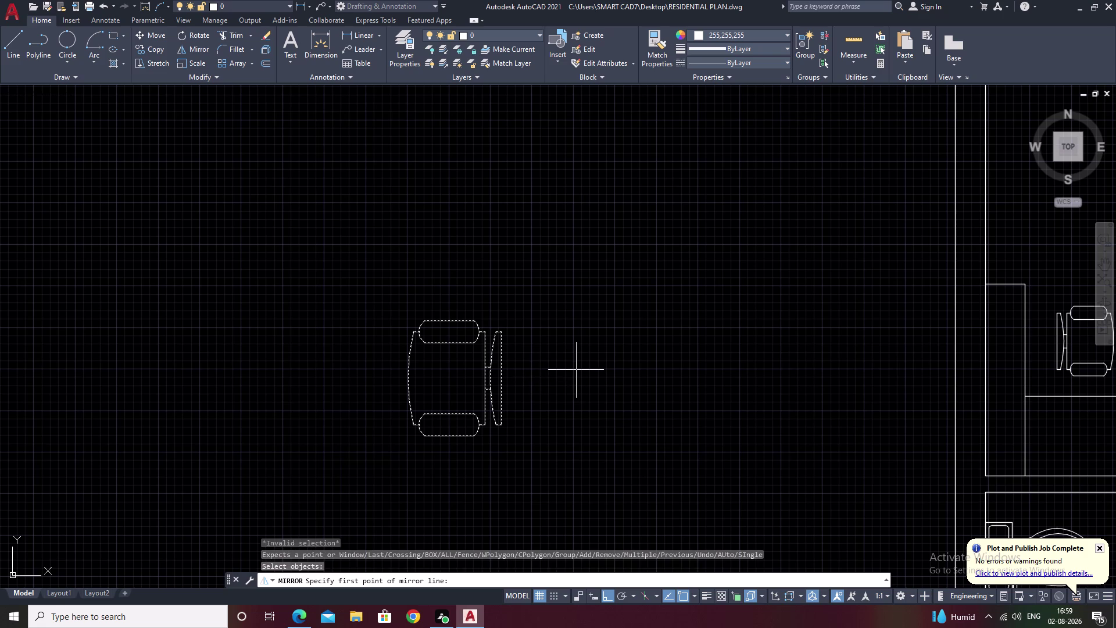
click(524, 159)
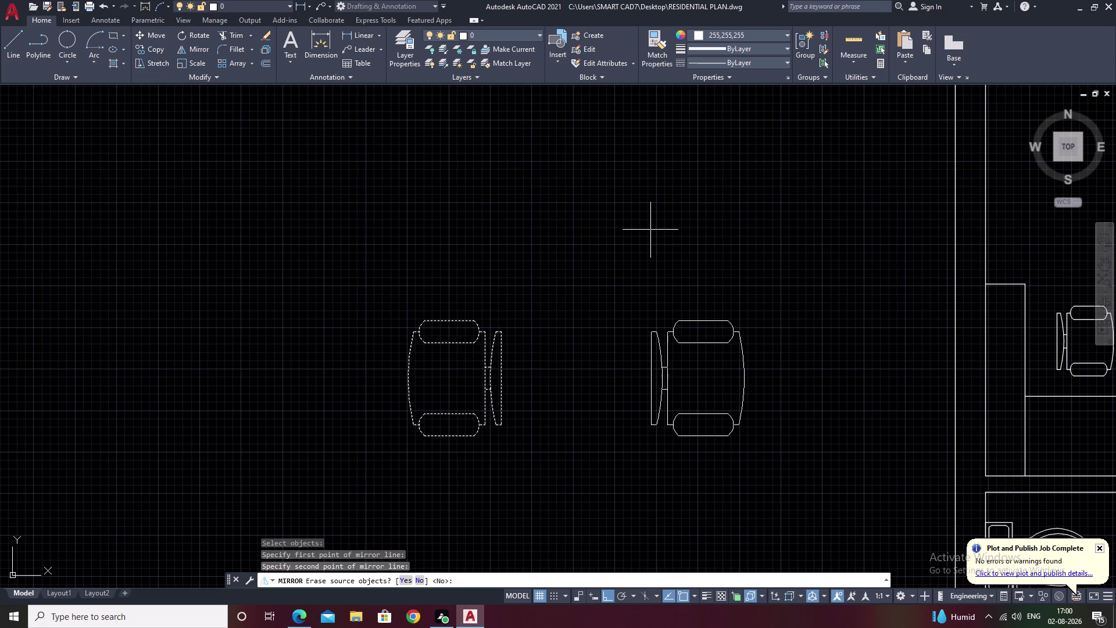
text(n)
key(space)
middle_drag(656, 328, 648, 222)
key(Escape)
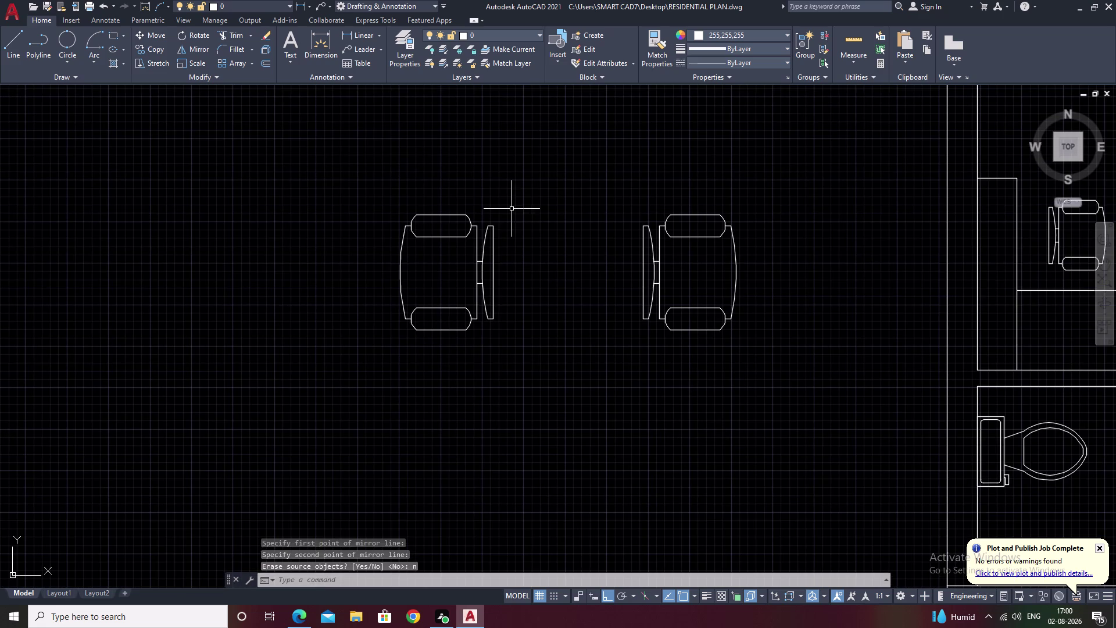
drag(488, 198, 474, 369)
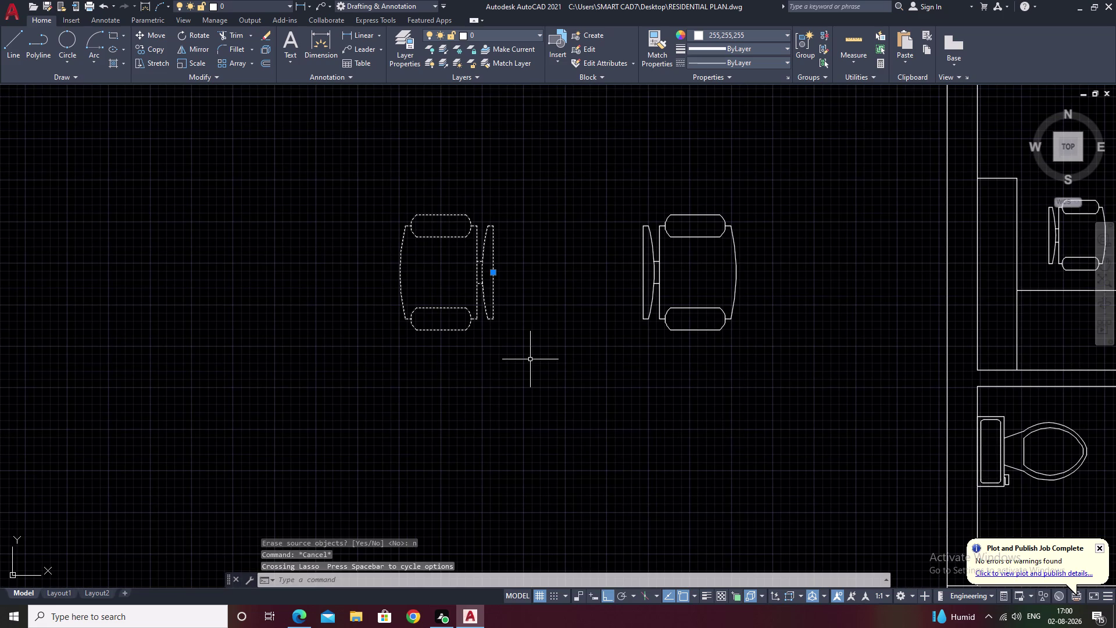
Copy the chair to a spot above the original with COPY.
text(c)
text(o)
key(space)
click(459, 273)
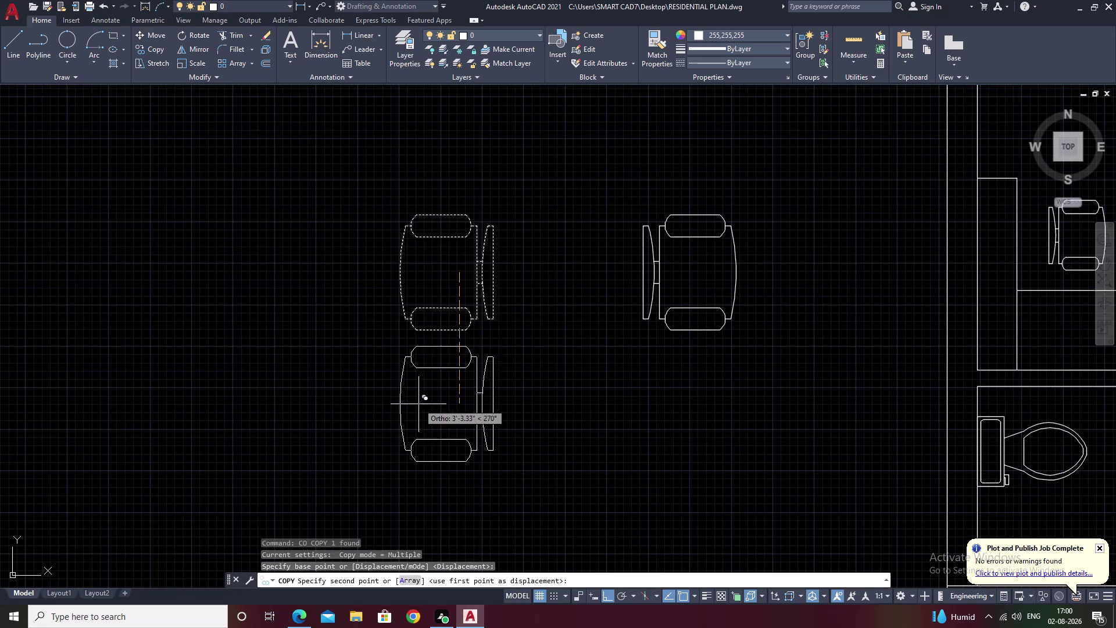
scroll(down, 3)
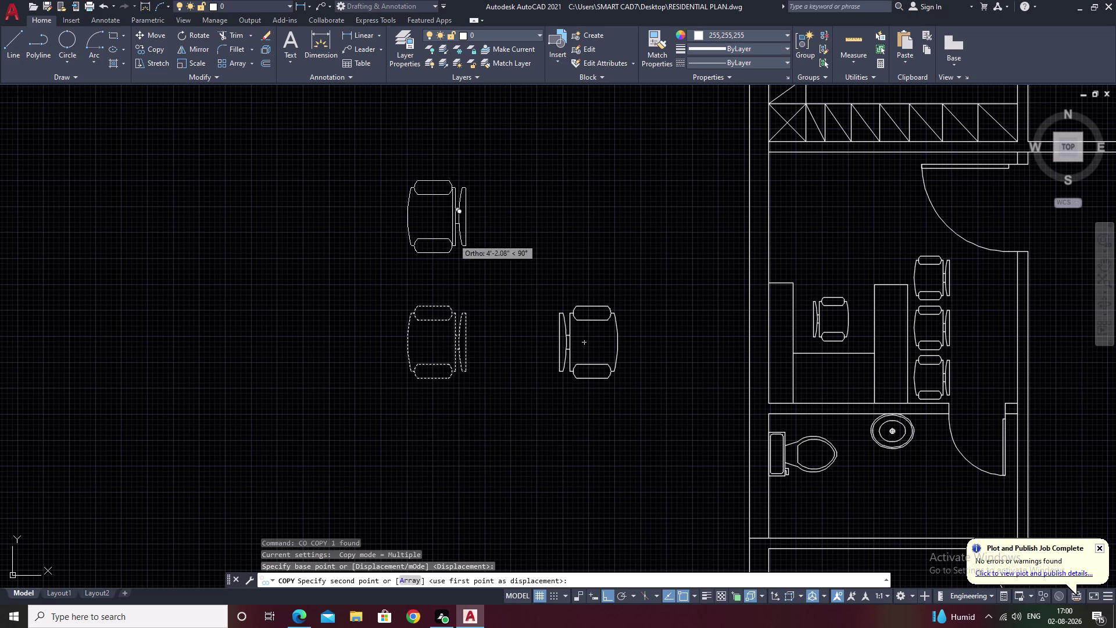
click(449, 202)
key(Escape)
drag(509, 149, 442, 278)
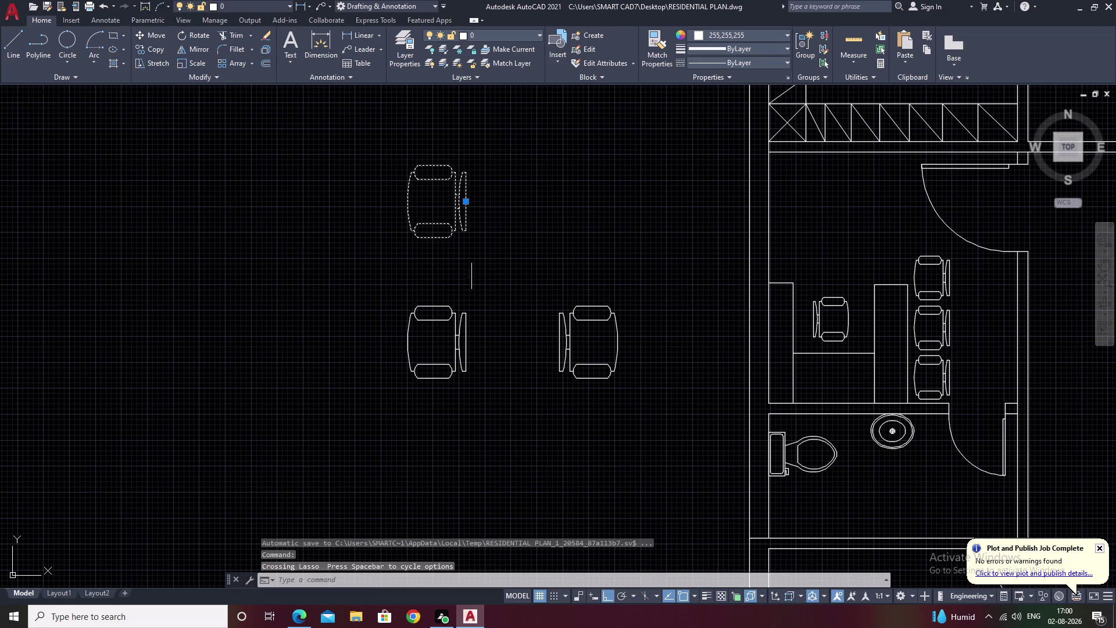
Rotate the upper chair freely to a 45-degree diagonal with Ortho off.
text(ro)
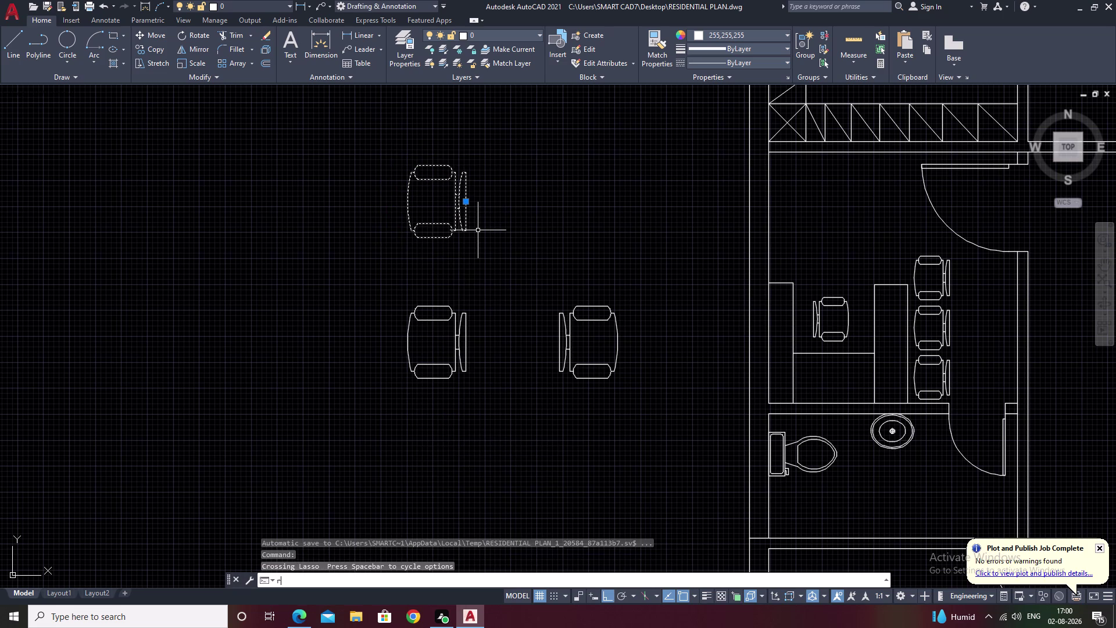
key(space)
click(469, 206)
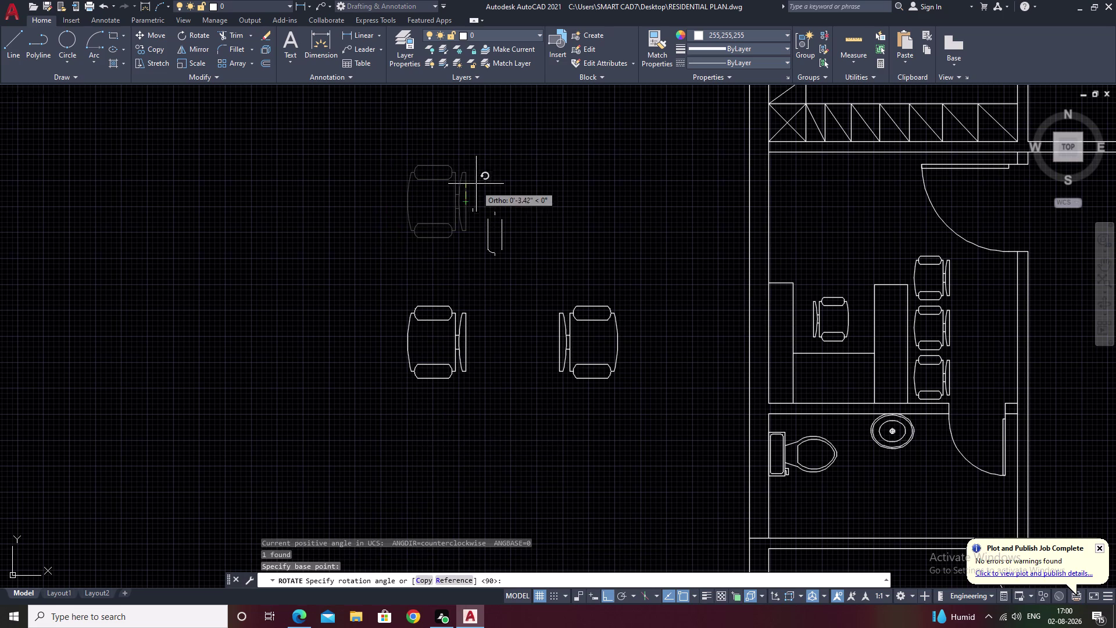
key(F8)
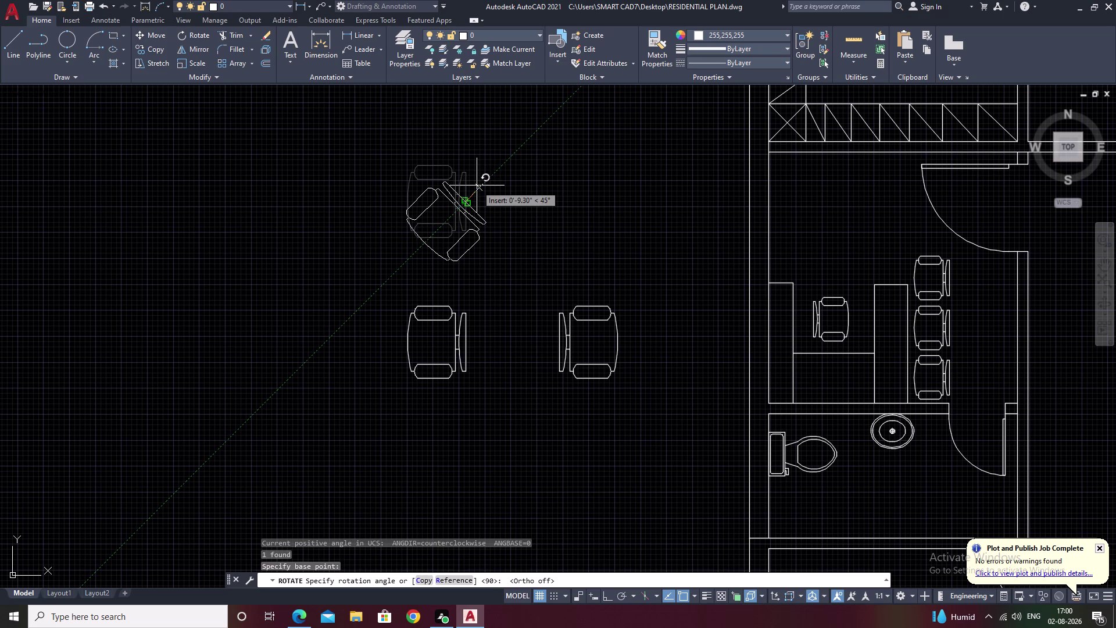
click(477, 185)
key(Escape)
Start copying the lower-left chair, pan toward the U-shaped counter, then cancel the copy.
drag(488, 297, 427, 302)
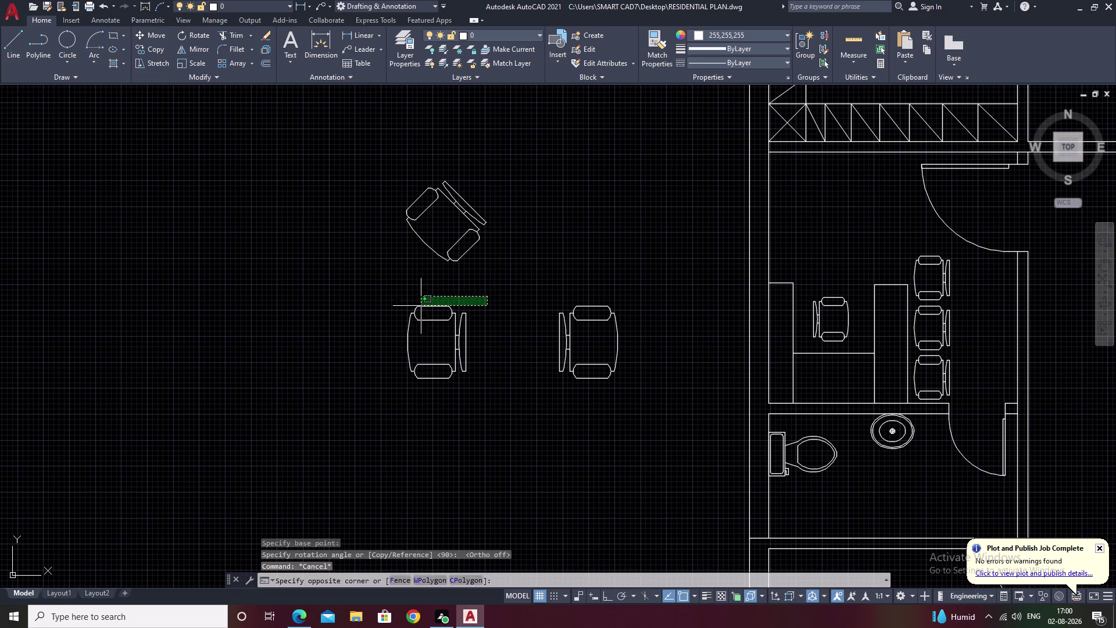
drag(428, 302, 439, 414)
text(co)
key(space)
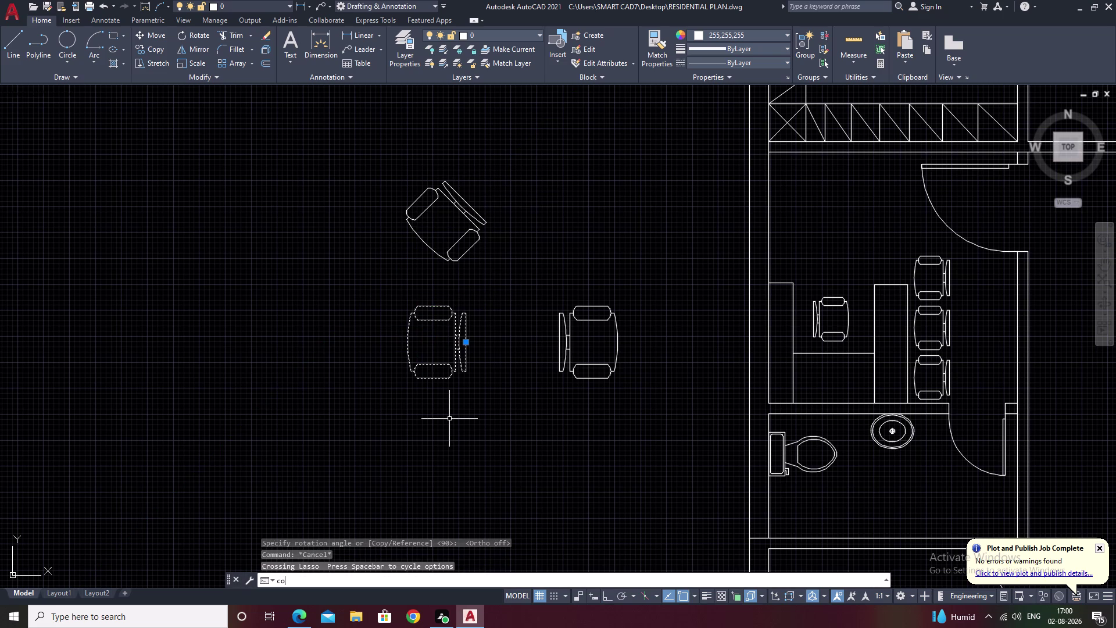
click(466, 343)
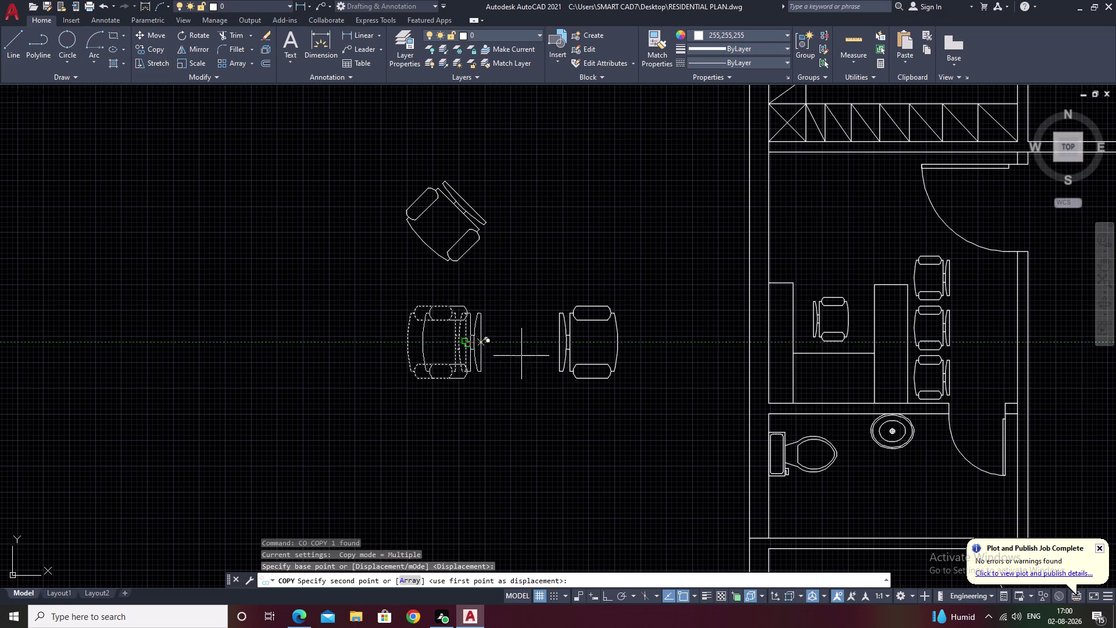
scroll(down, 3)
middle_drag(689, 398, 419, 413)
scroll(up, 3)
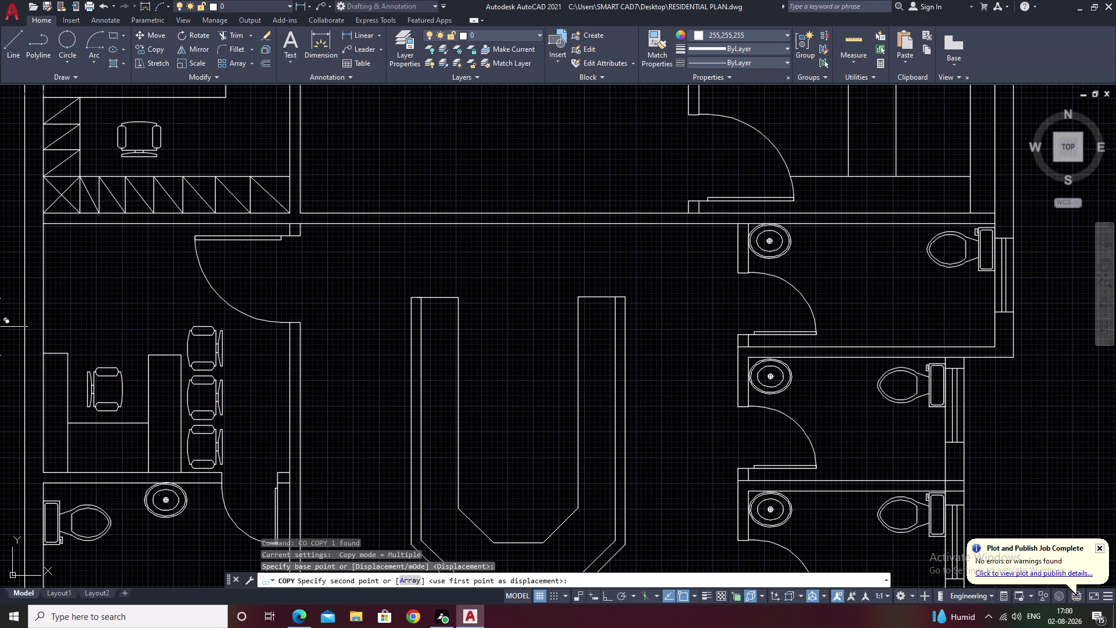
middle_drag(0, 327, 818, 379)
key(Escape)
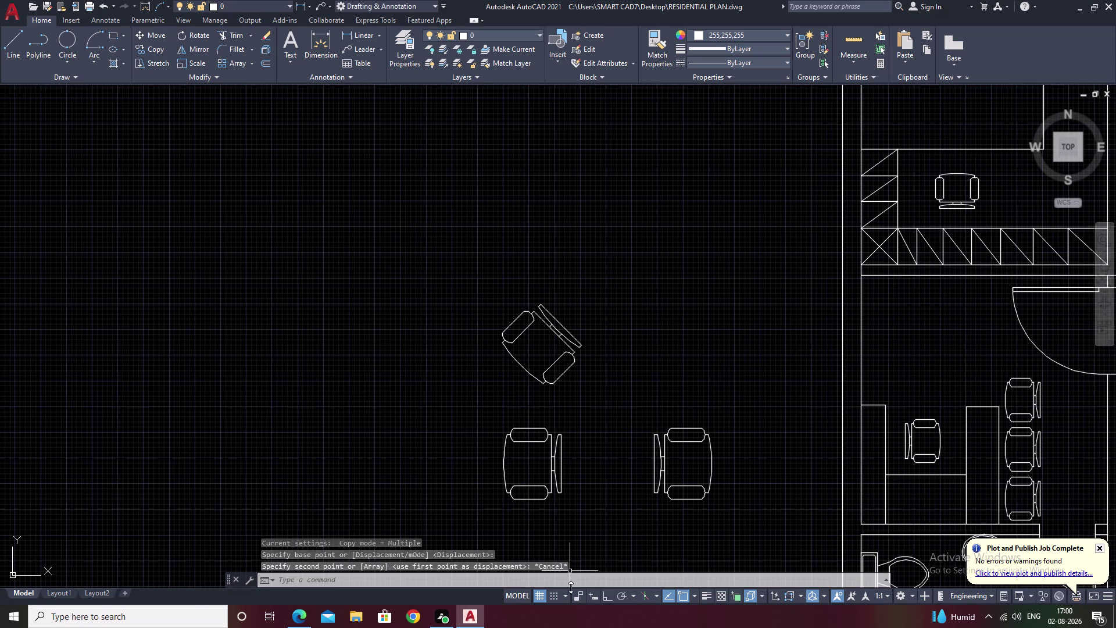
Scale the lower-left chair down from its corner with SCALE.
drag(560, 416, 653, 511)
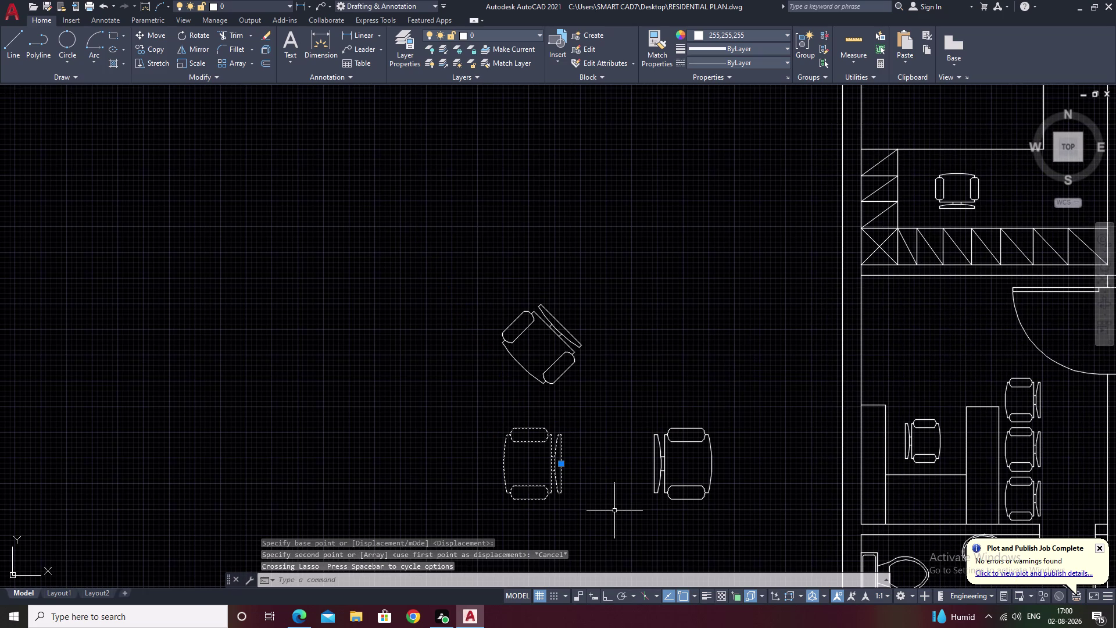
text(sc)
key(space)
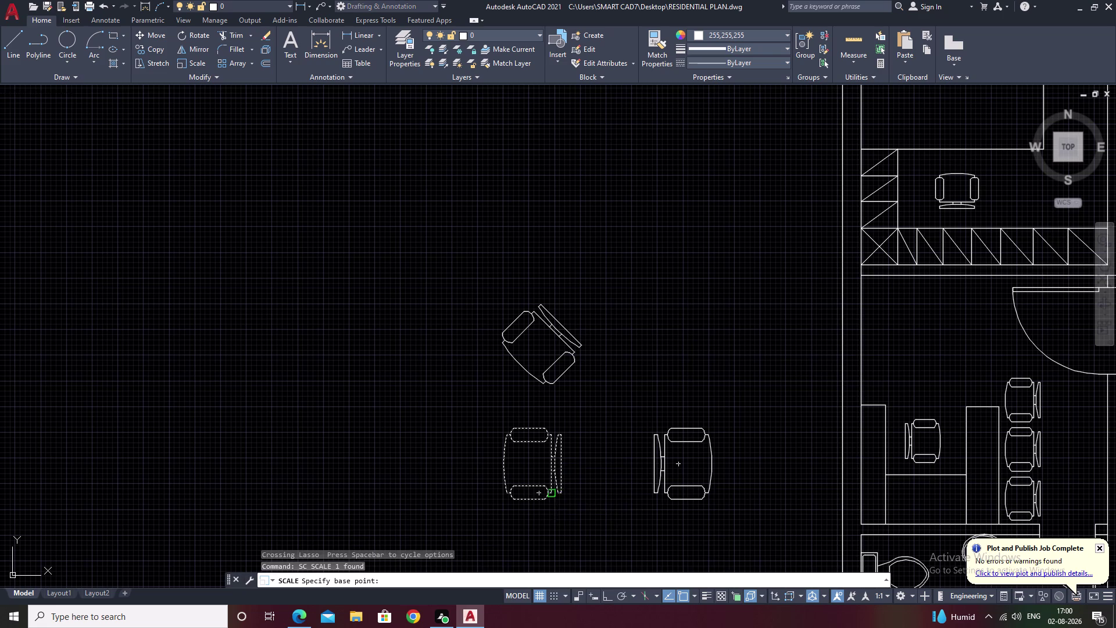
click(560, 496)
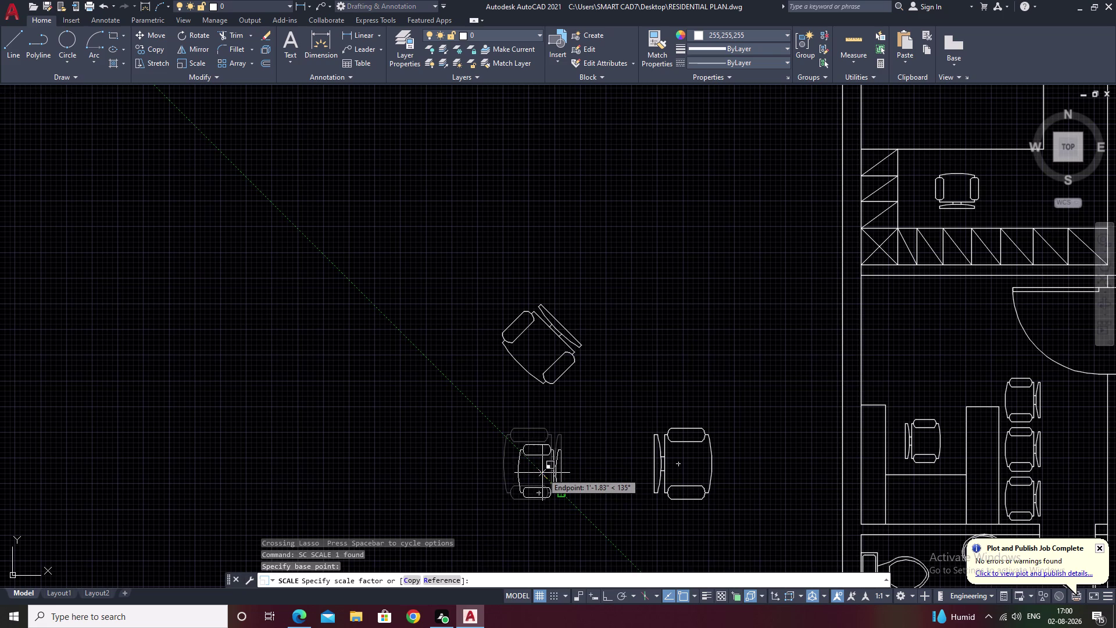
click(542, 473)
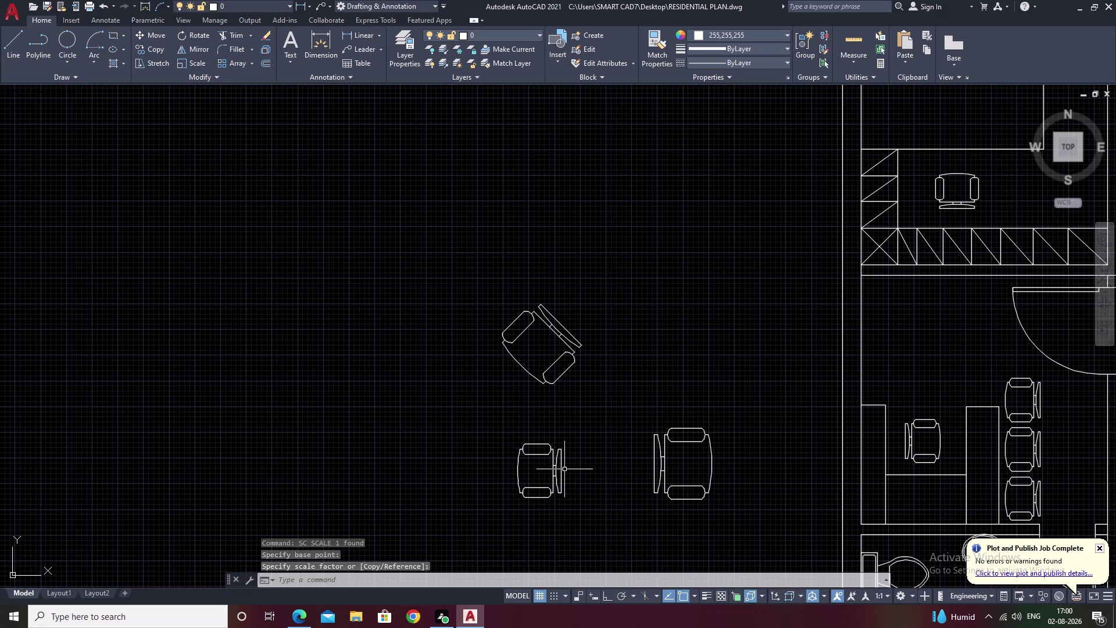
drag(571, 432, 594, 534)
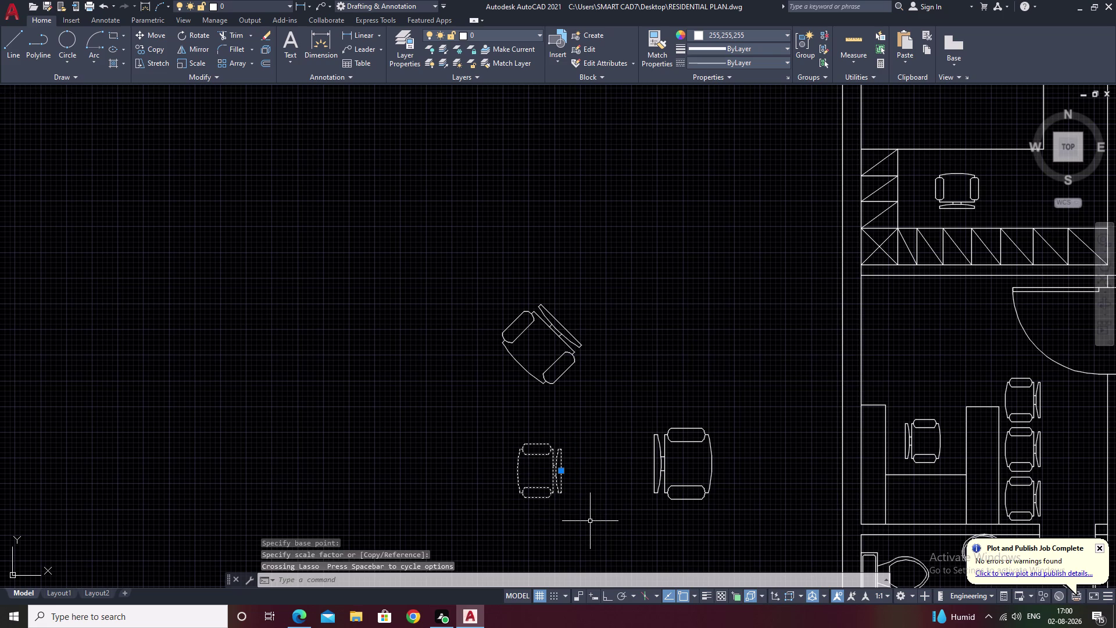
Start DVIEW on the shrunken chair, then undo and cancel it.
text(dv)
key(space)
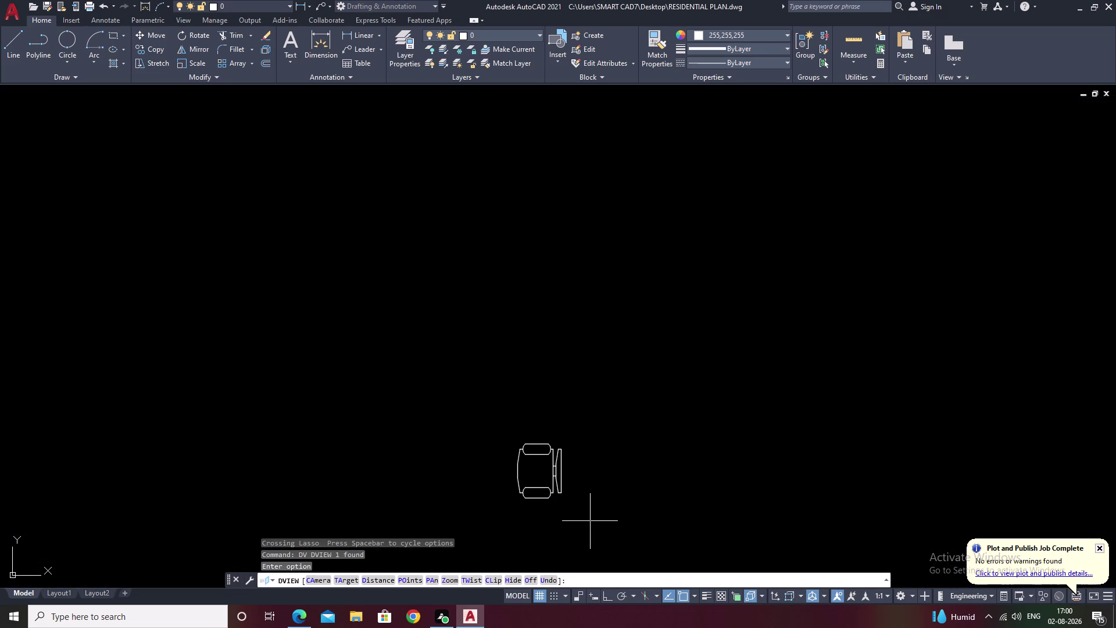
key(ctrl+z)
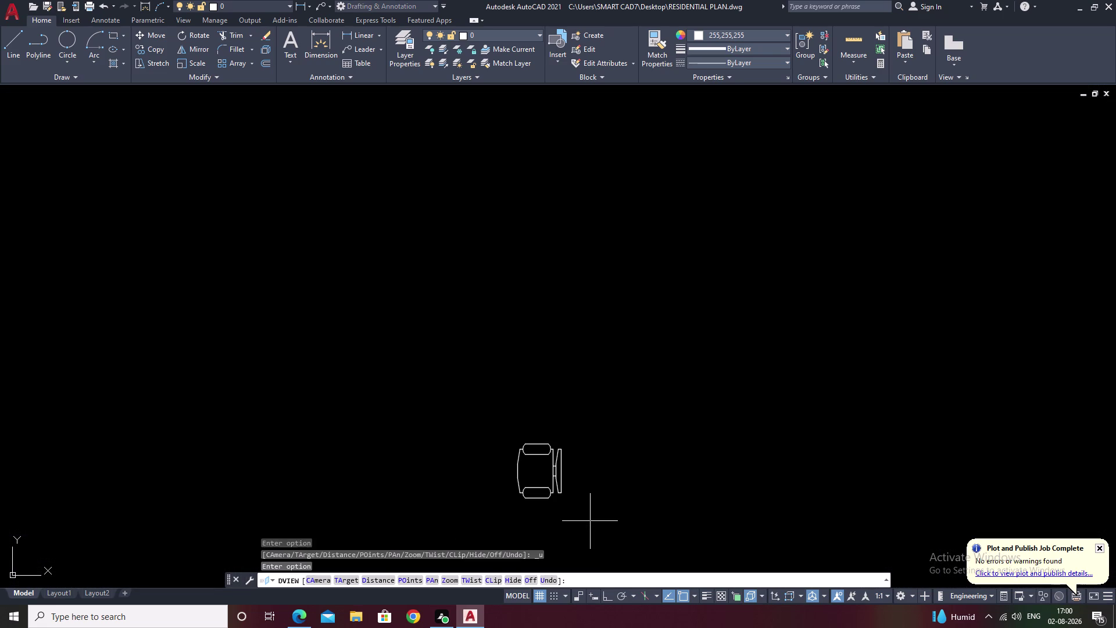
key(Escape)
scroll(down, 3)
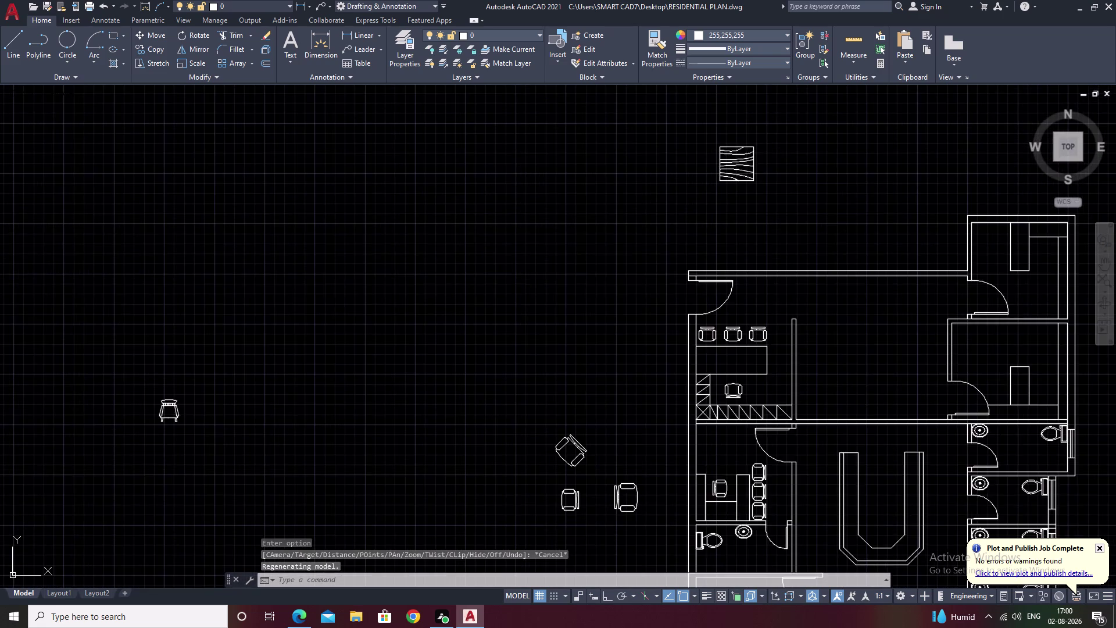
Erase the angled chair and the larger lower chair.
scroll(up, 3)
drag(675, 443, 652, 568)
click(524, 291)
drag(511, 292, 452, 390)
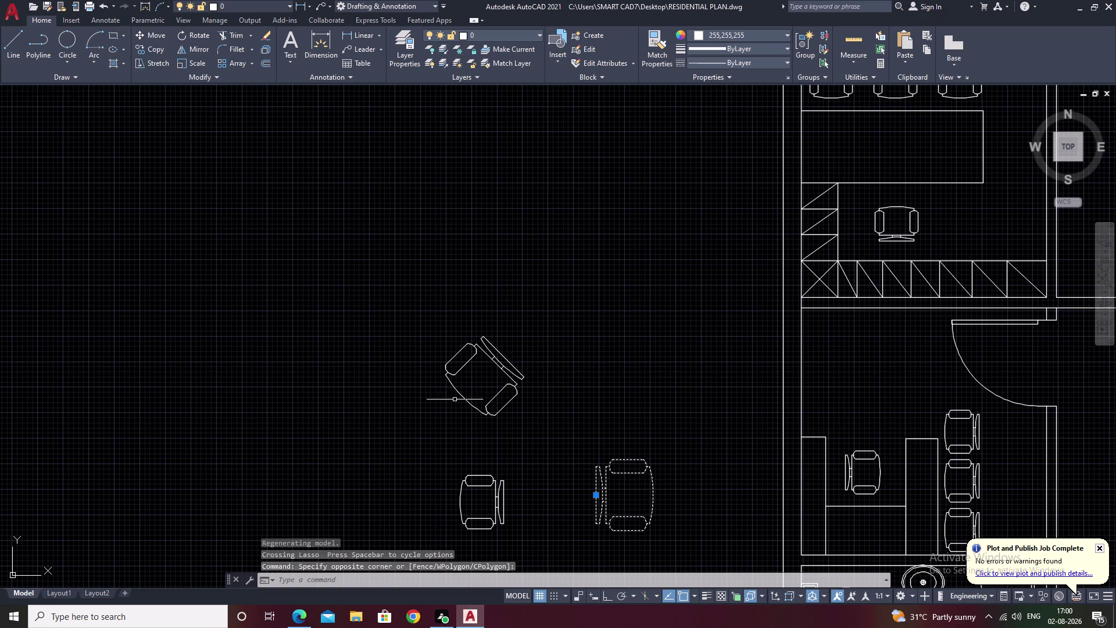
drag(451, 390, 532, 441)
drag(531, 329, 559, 465)
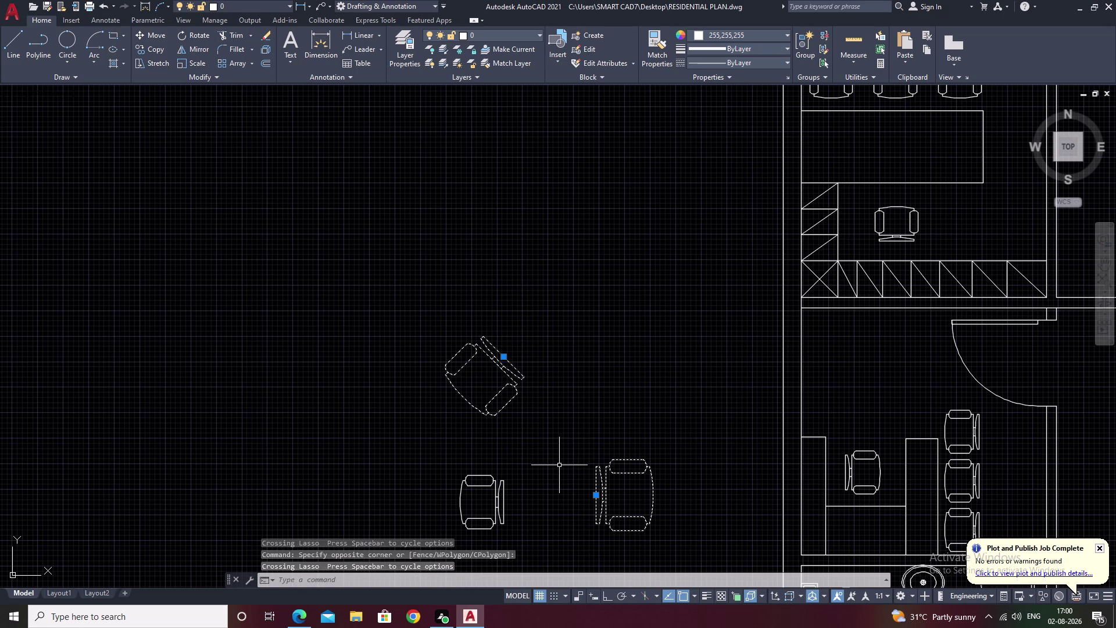
text(e)
key(space)
Select the small chair and make a first MIRROR attempt, then cancel it.
middle_drag(540, 497, 542, 481)
drag(530, 434, 482, 532)
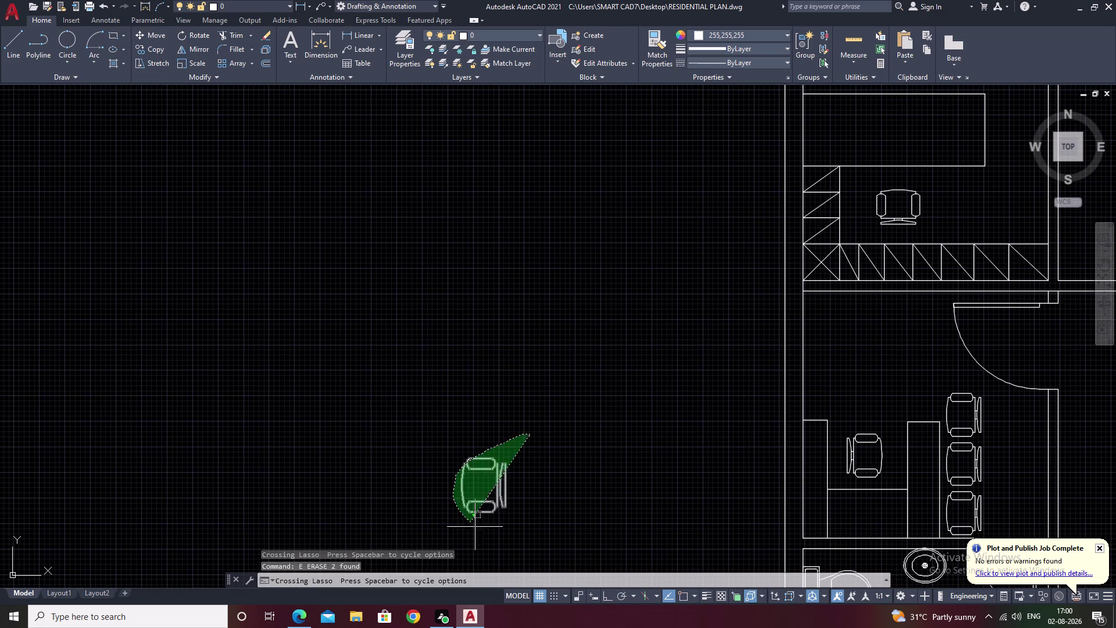
drag(482, 532, 507, 537)
text(mi)
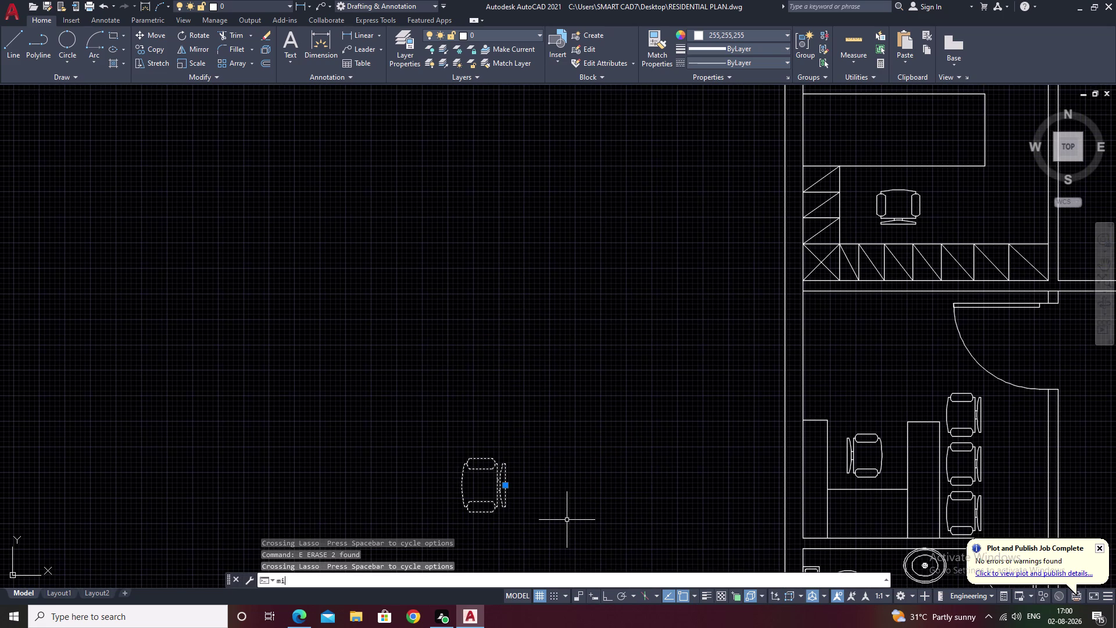
key(space)
click(555, 486)
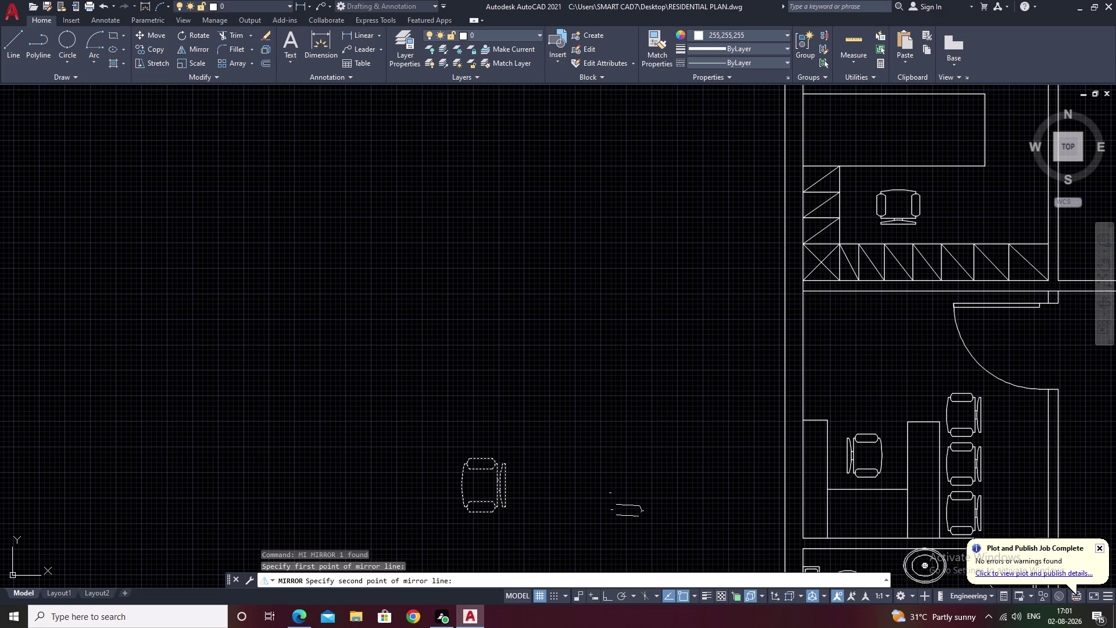
key(F8)
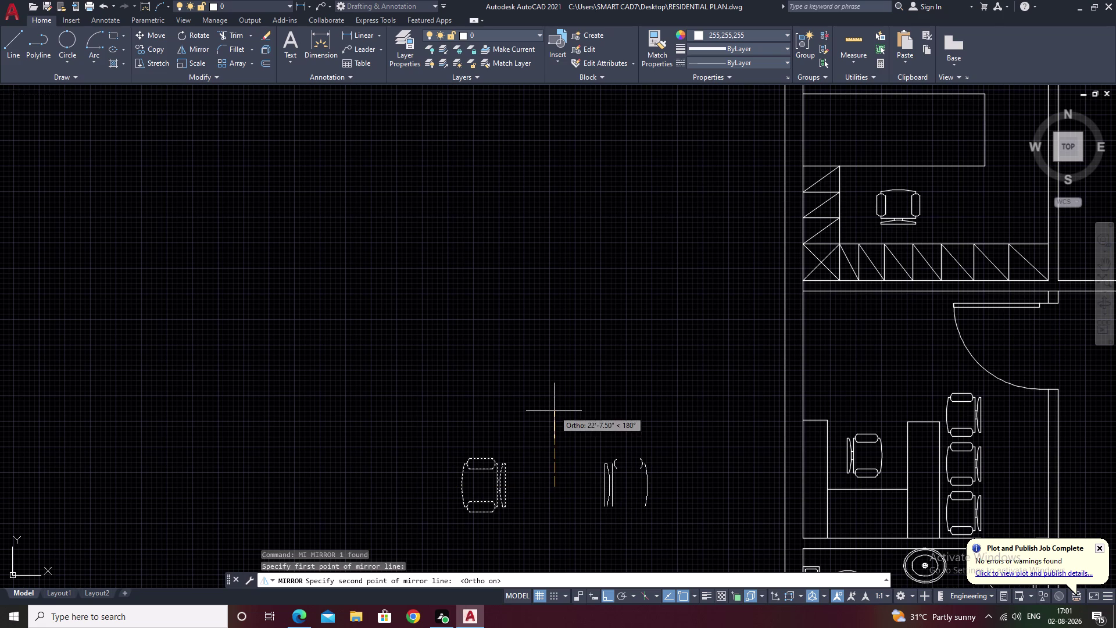
click(554, 411)
key(Escape)
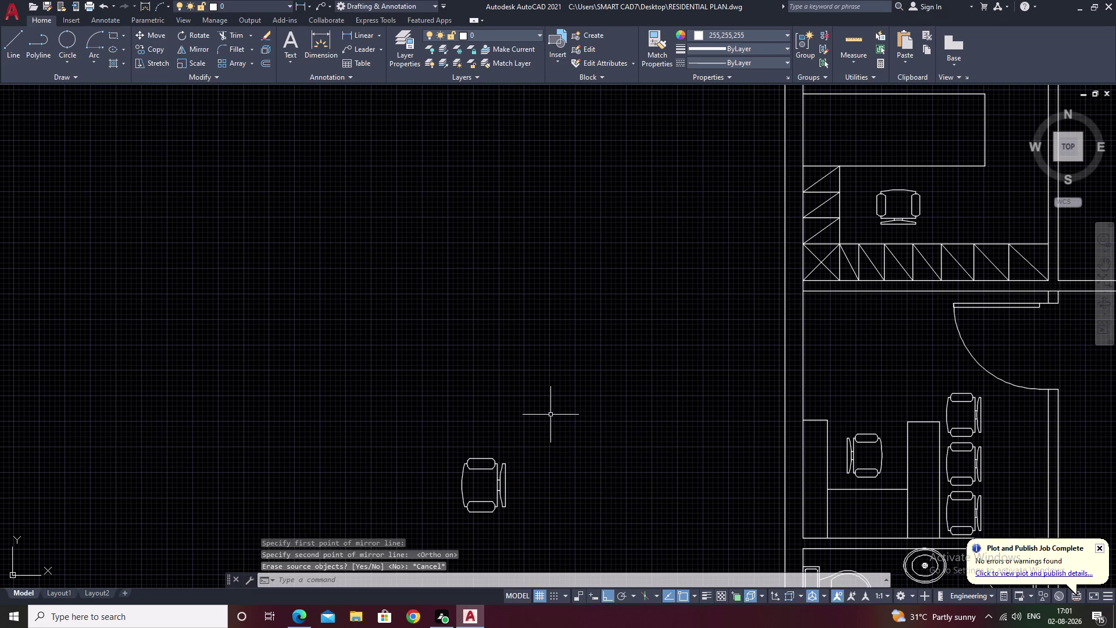
Mirror the small chair across a vertical line to its right, keeping the original.
drag(538, 426, 495, 586)
key(m)
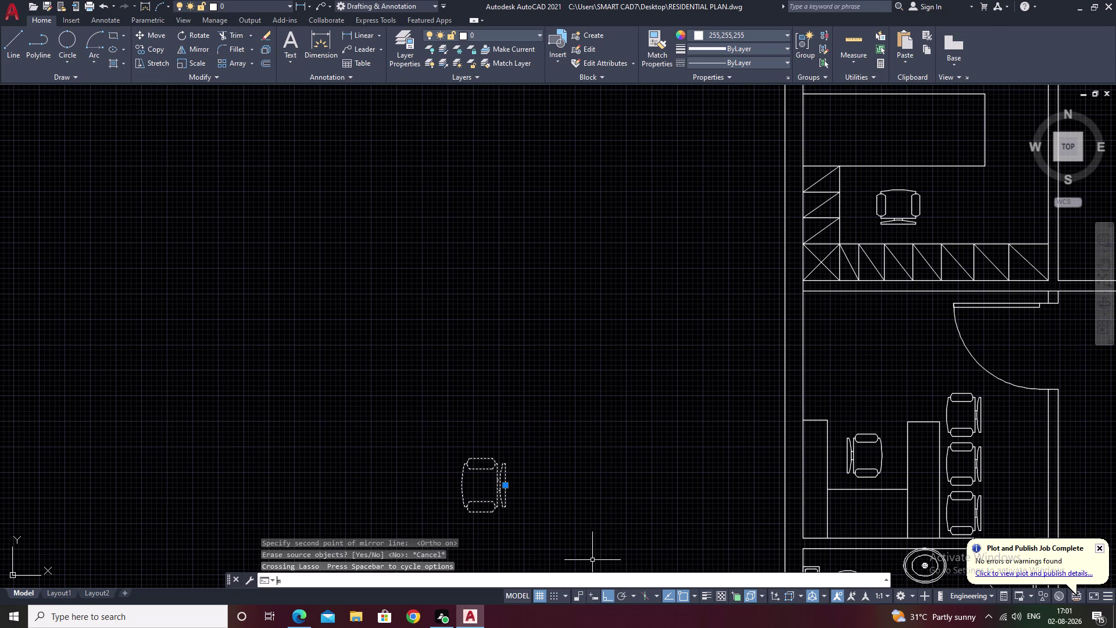
text(i)
key(space)
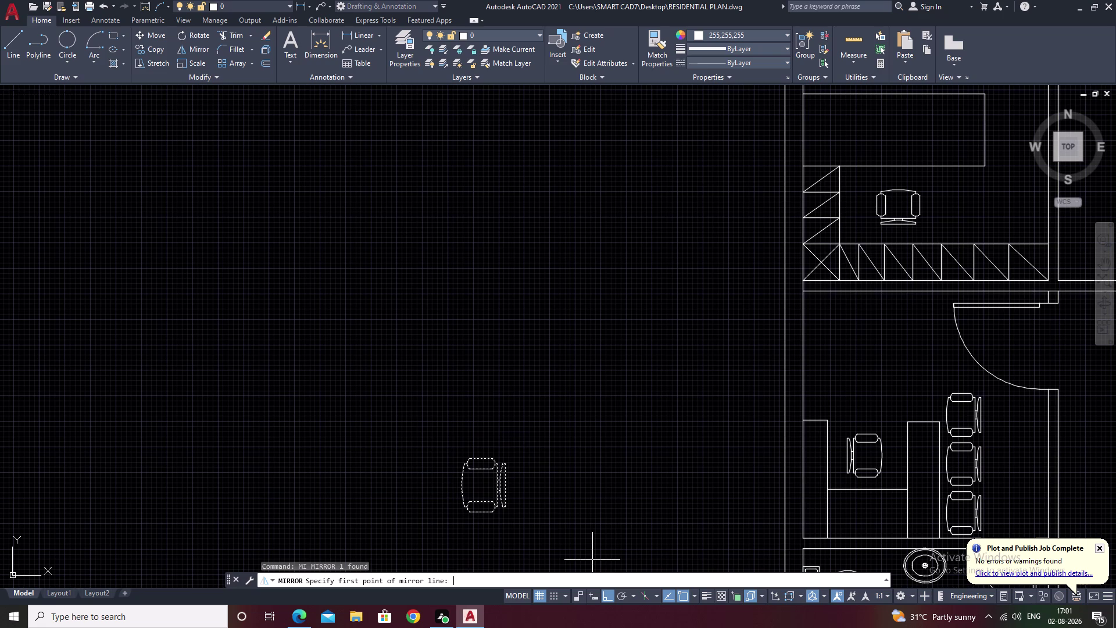
click(574, 483)
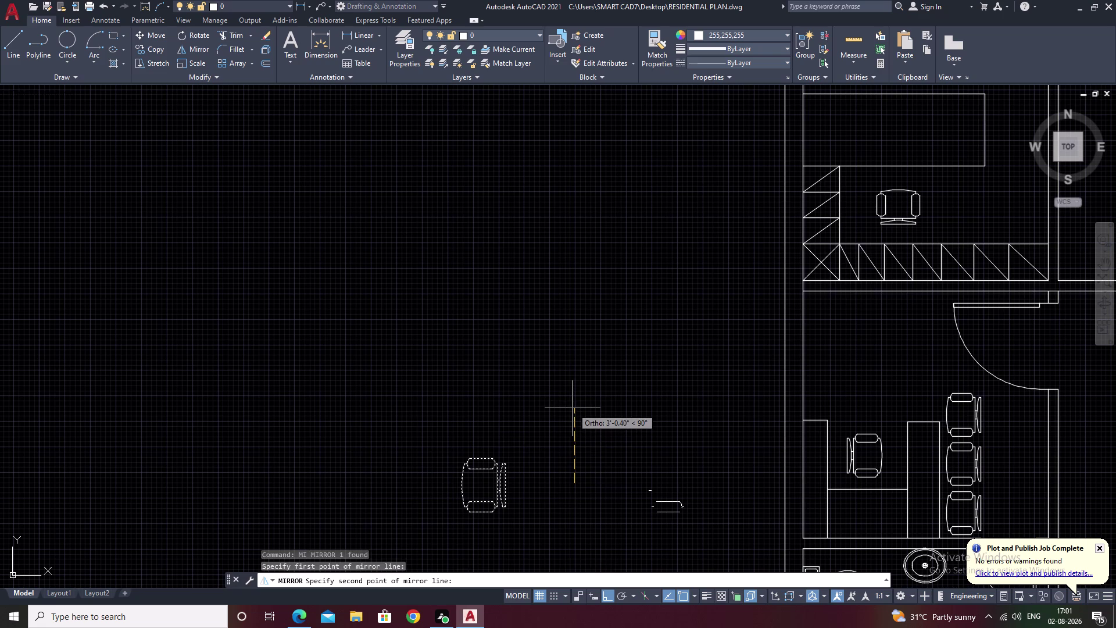
click(572, 408)
text(n)
key(space)
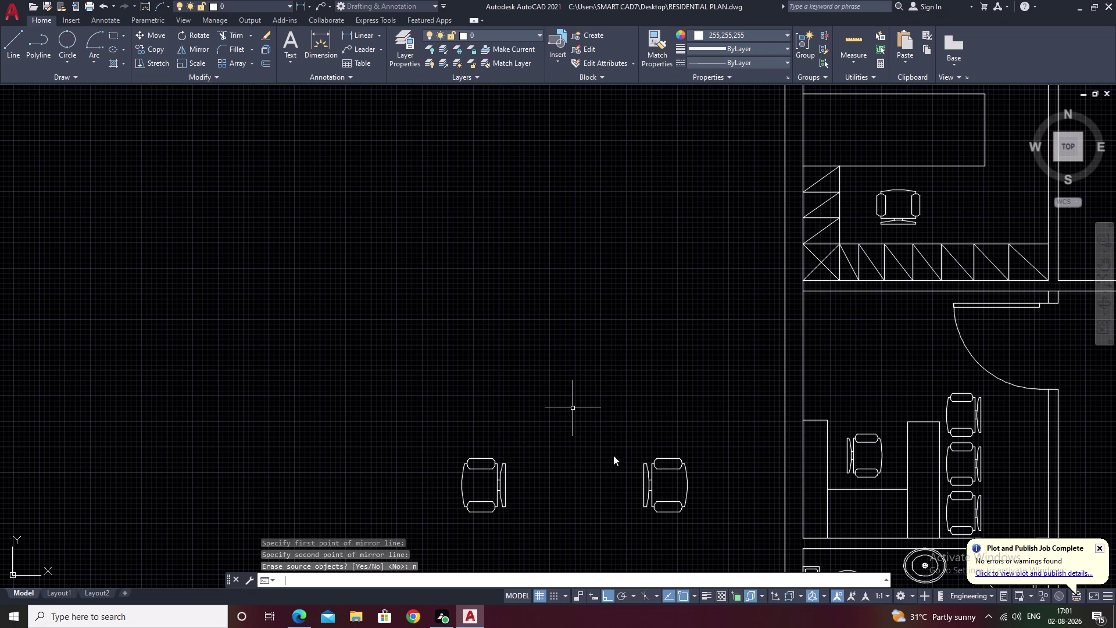
drag(519, 425, 471, 540)
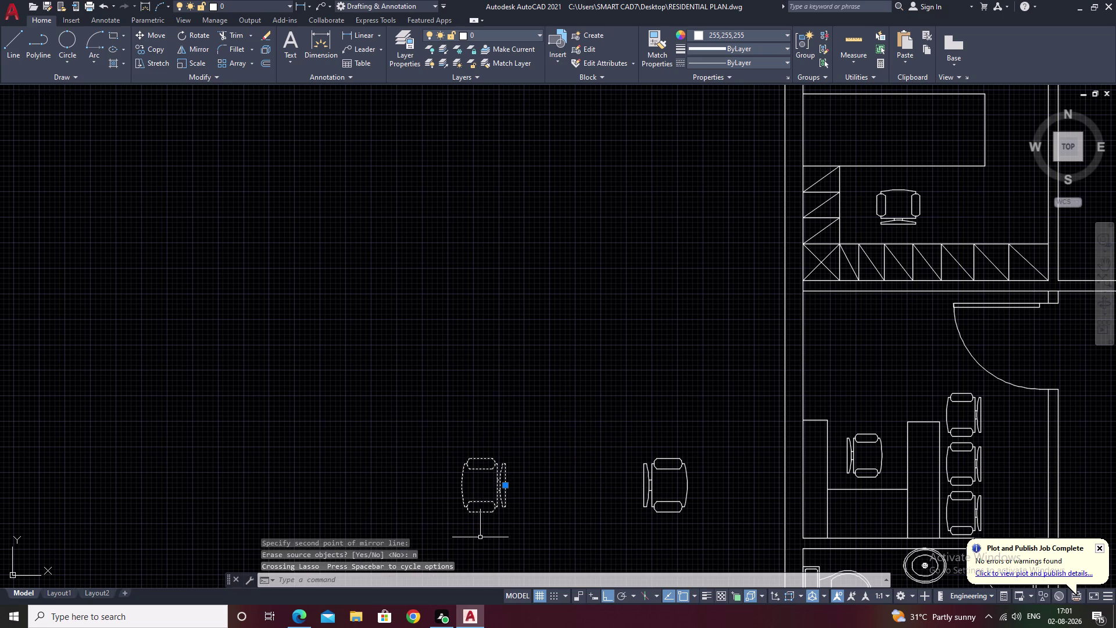
text(co)
key(space)
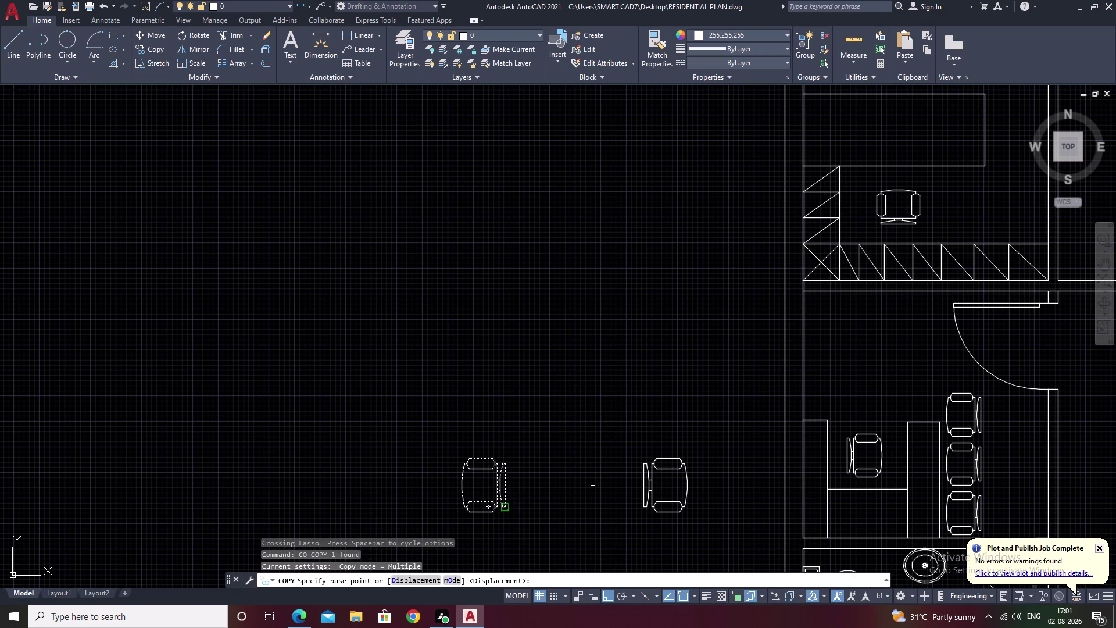
click(508, 508)
scroll(down, 3)
middle_drag(632, 535, 432, 496)
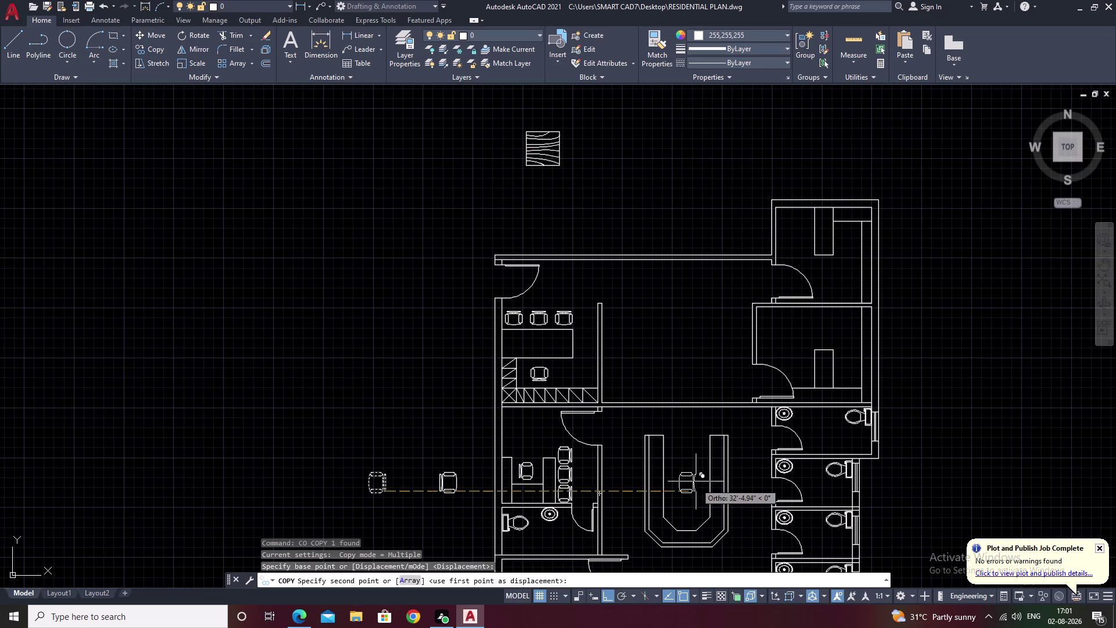
scroll(up, 3)
scroll(up, 3)
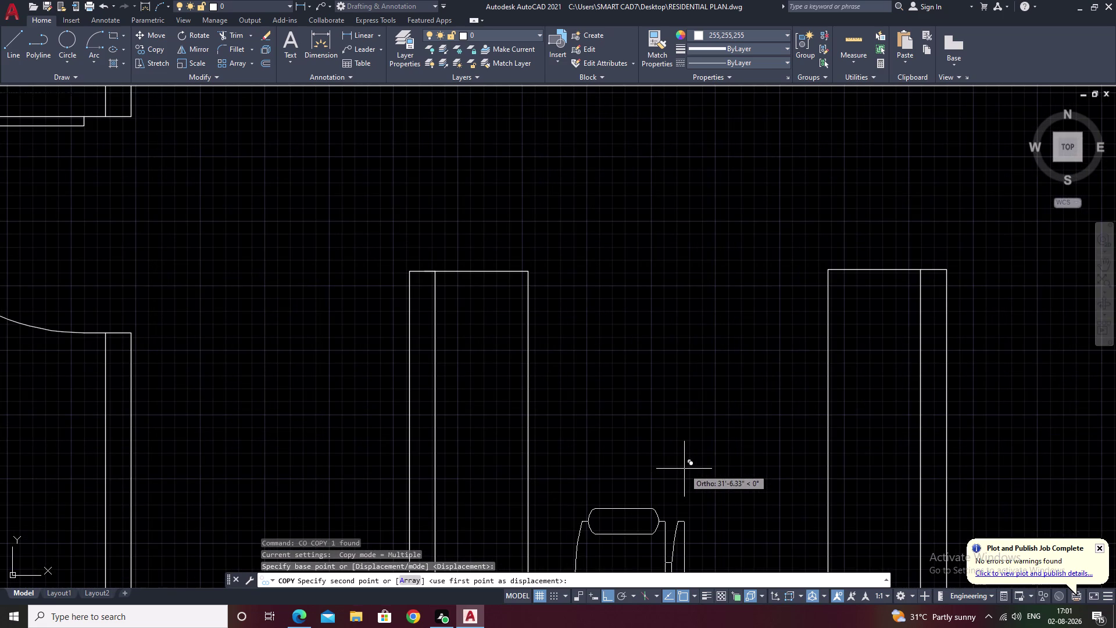
key(F8)
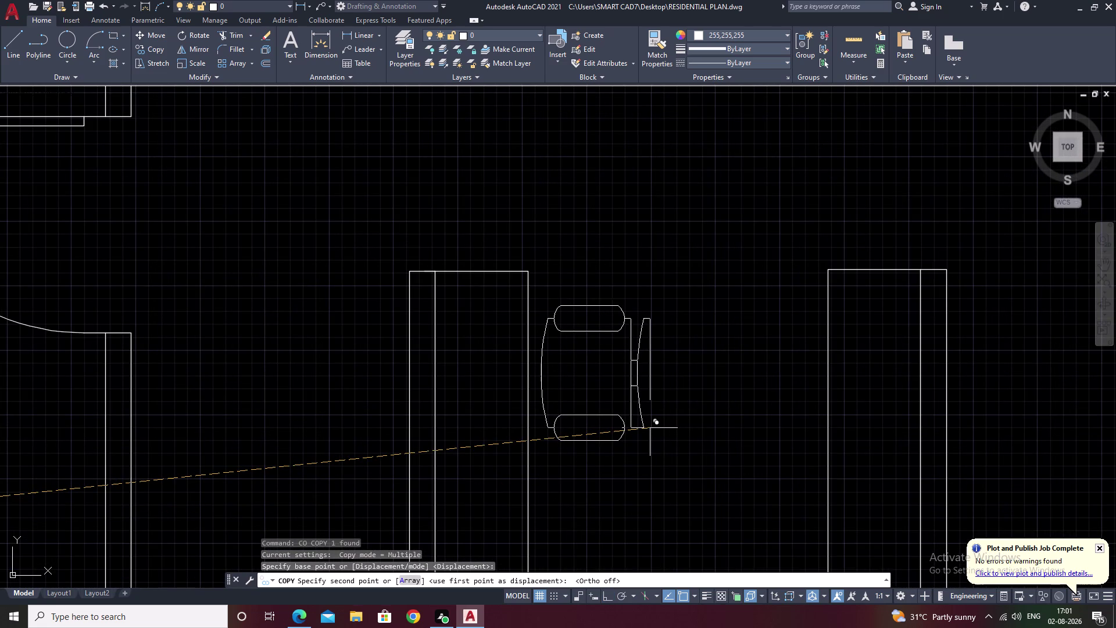
scroll(down, 3)
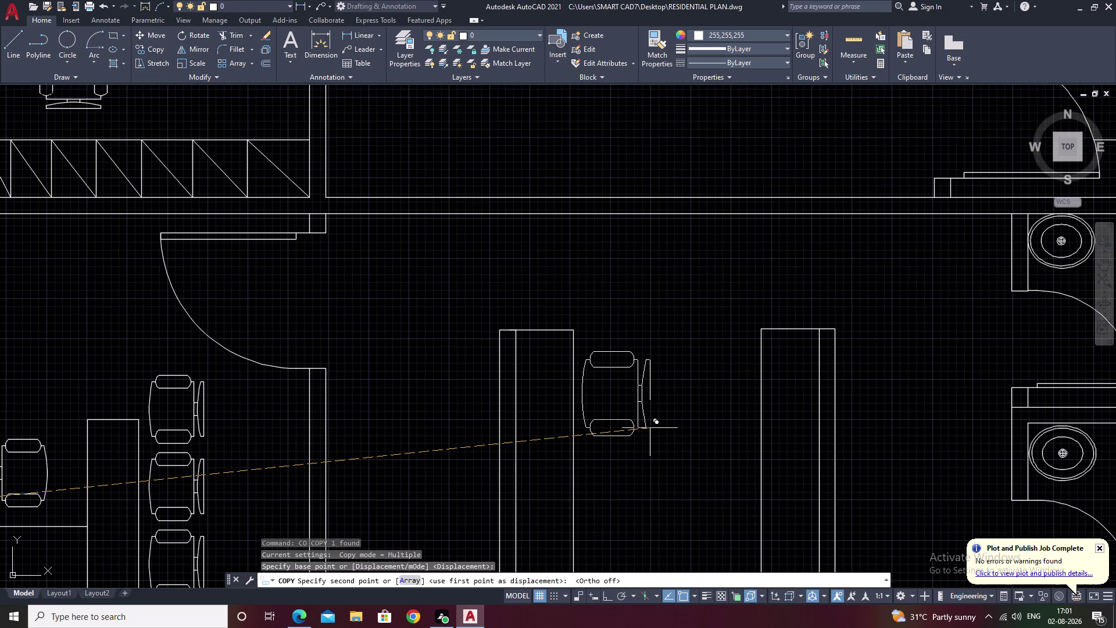
scroll(down, 3)
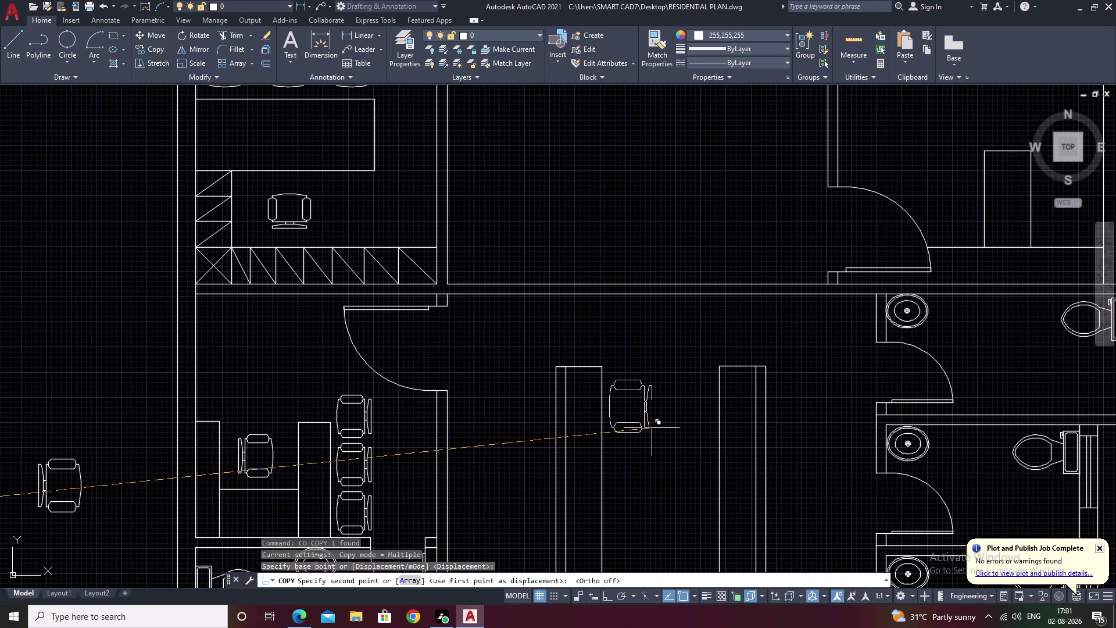
middle_drag(44, 431, 475, 471)
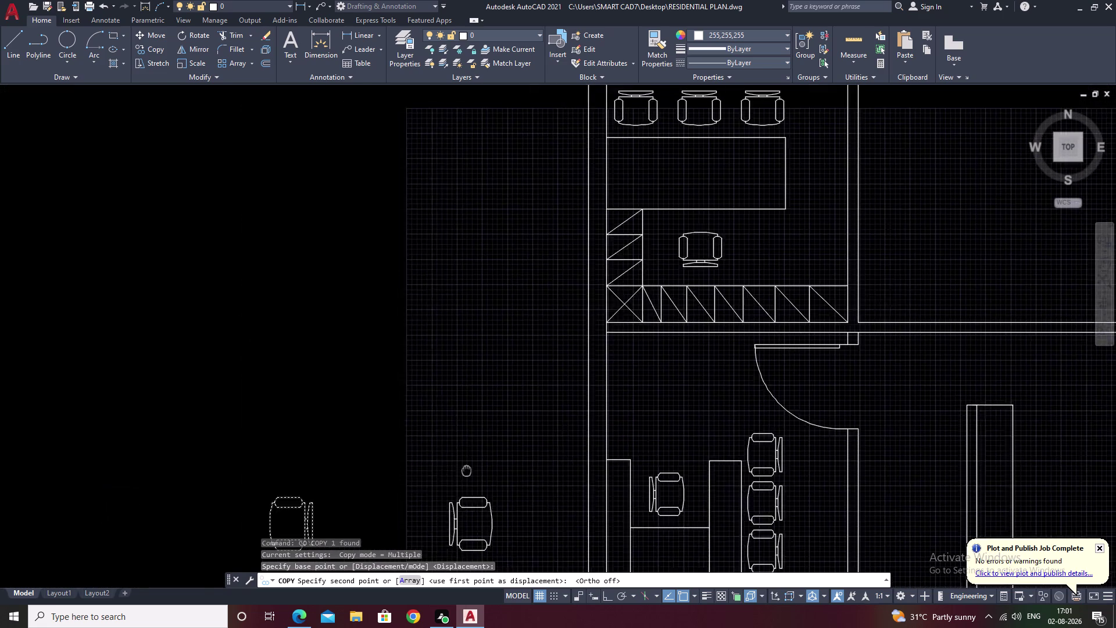
middle_drag(475, 471, 500, 473)
key(Escape)
scroll(up, 3)
middle_drag(370, 494, 447, 355)
scroll(down, 3)
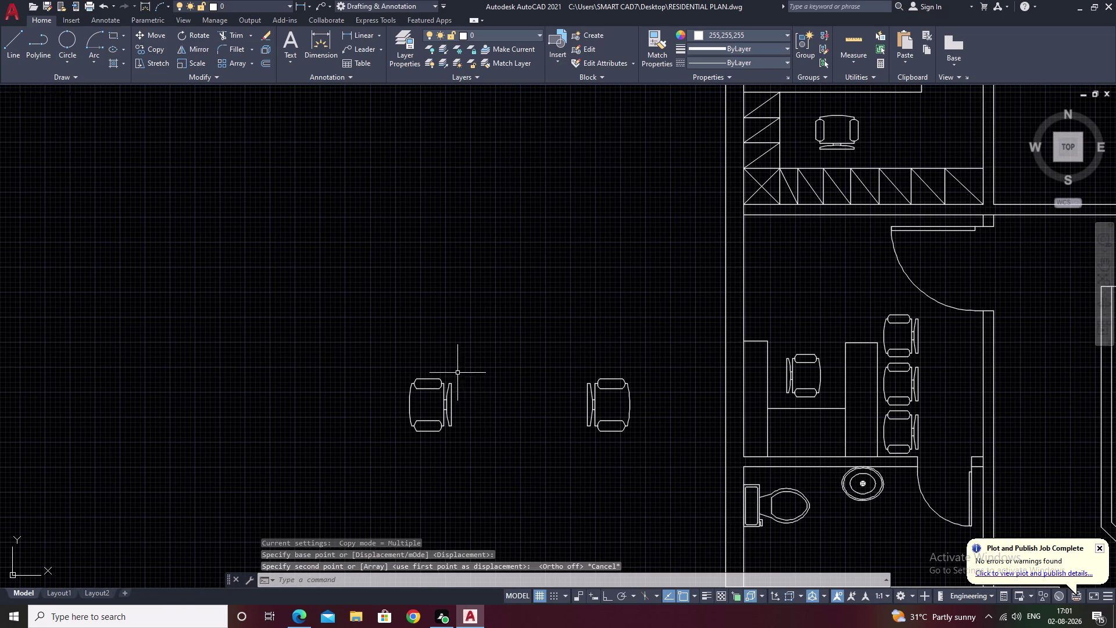
Scale the left chair of the pair down from its corner.
drag(461, 365, 423, 450)
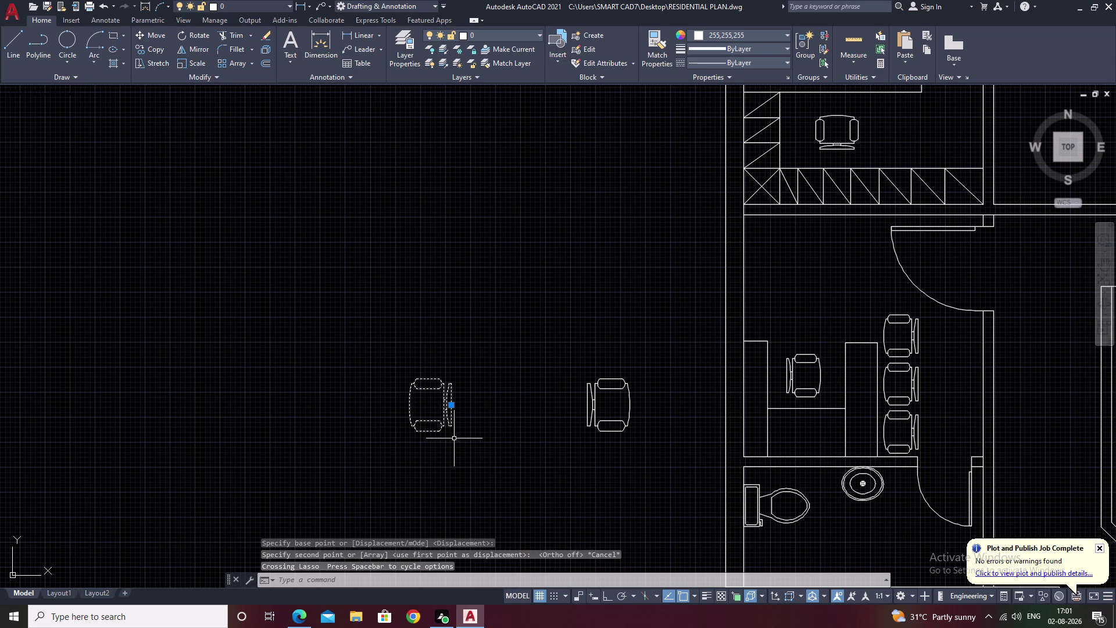
text(sc)
key(space)
key(space)
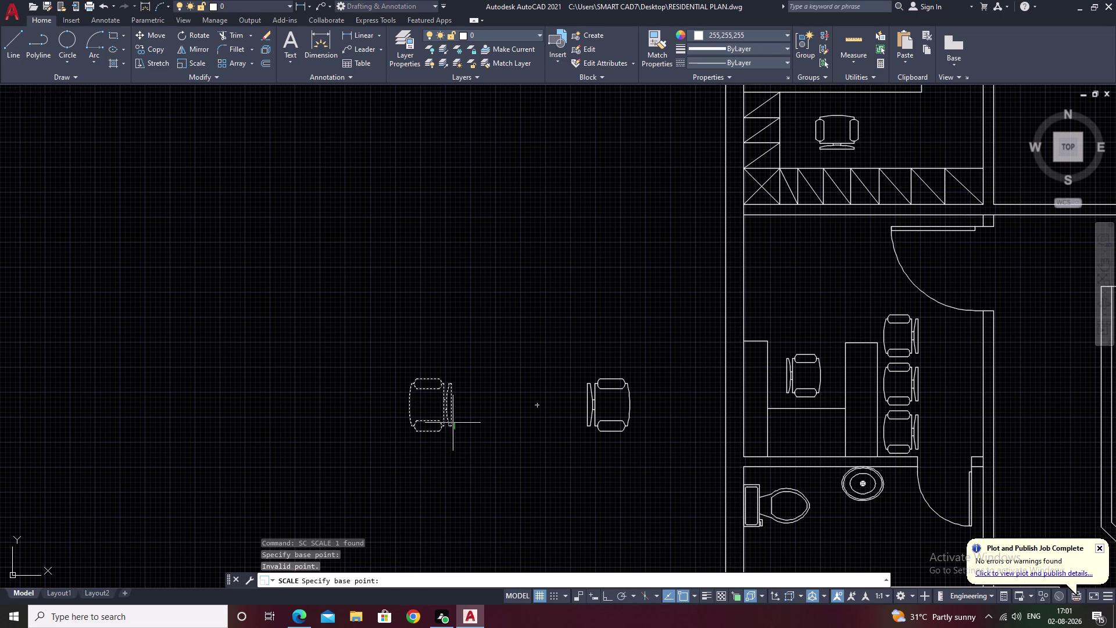
click(452, 428)
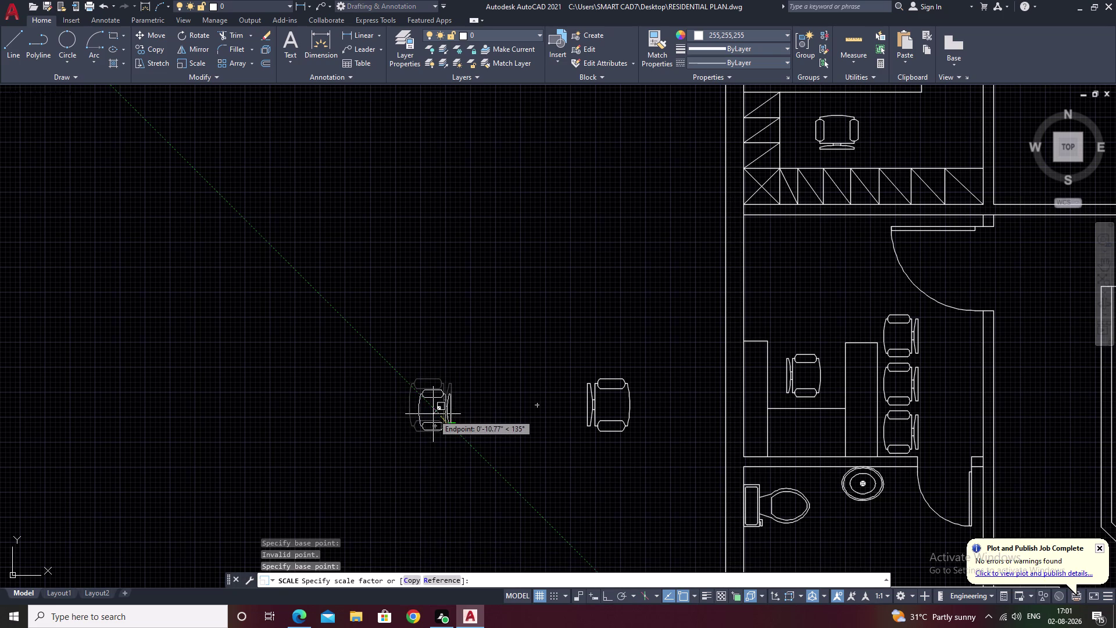
click(431, 414)
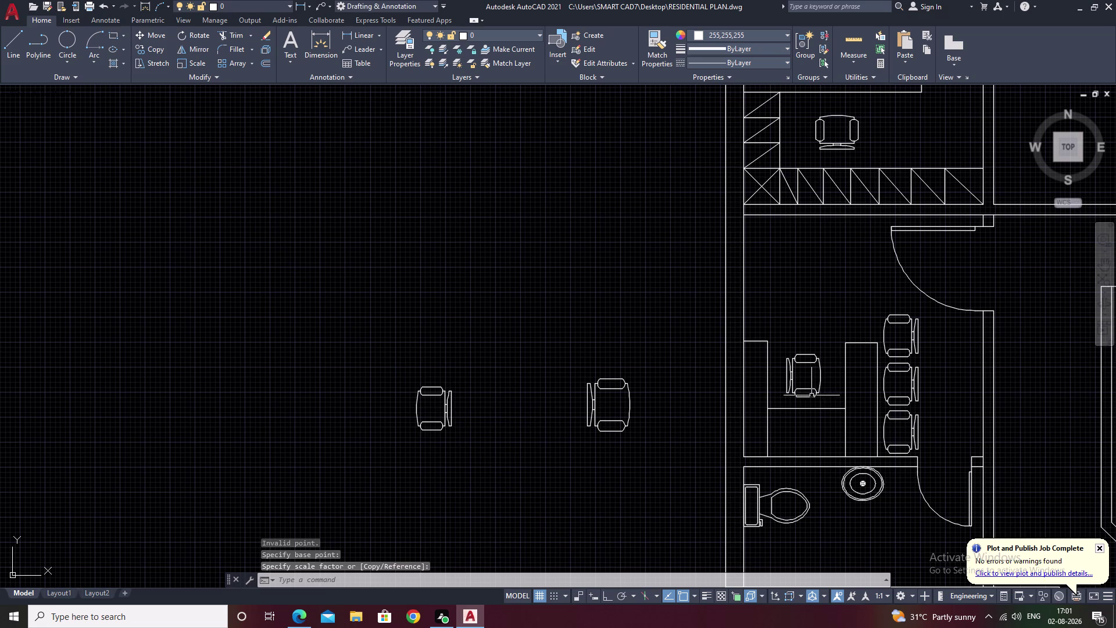
Erase the larger spare chair and select the remaining small chair.
drag(661, 358, 616, 517)
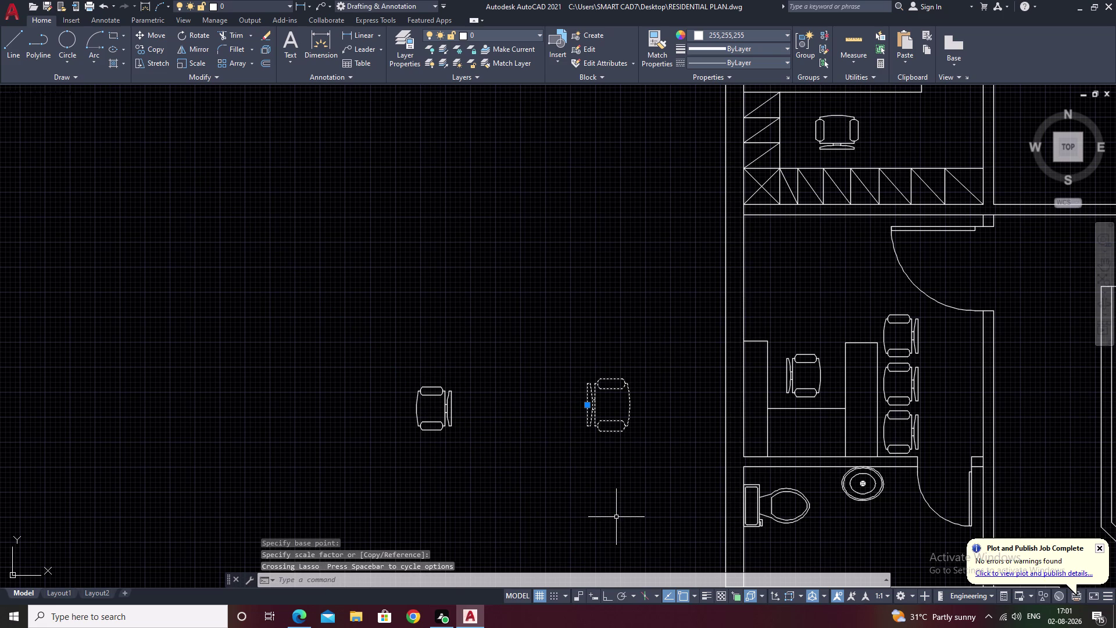
text(e)
key(space)
drag(503, 345, 465, 497)
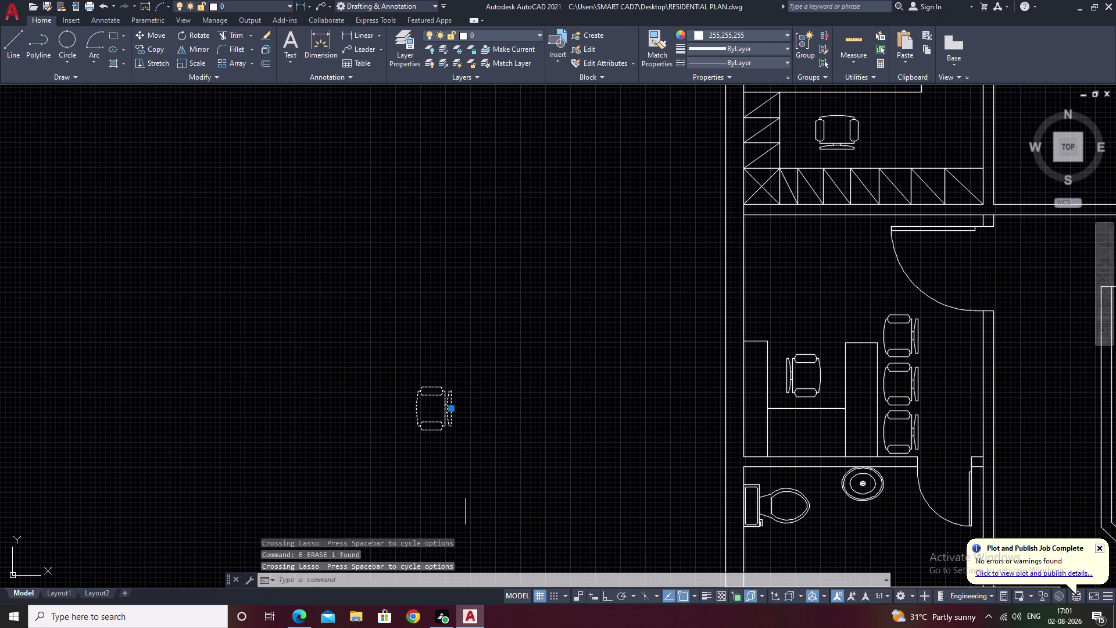
text(co)
key(space)
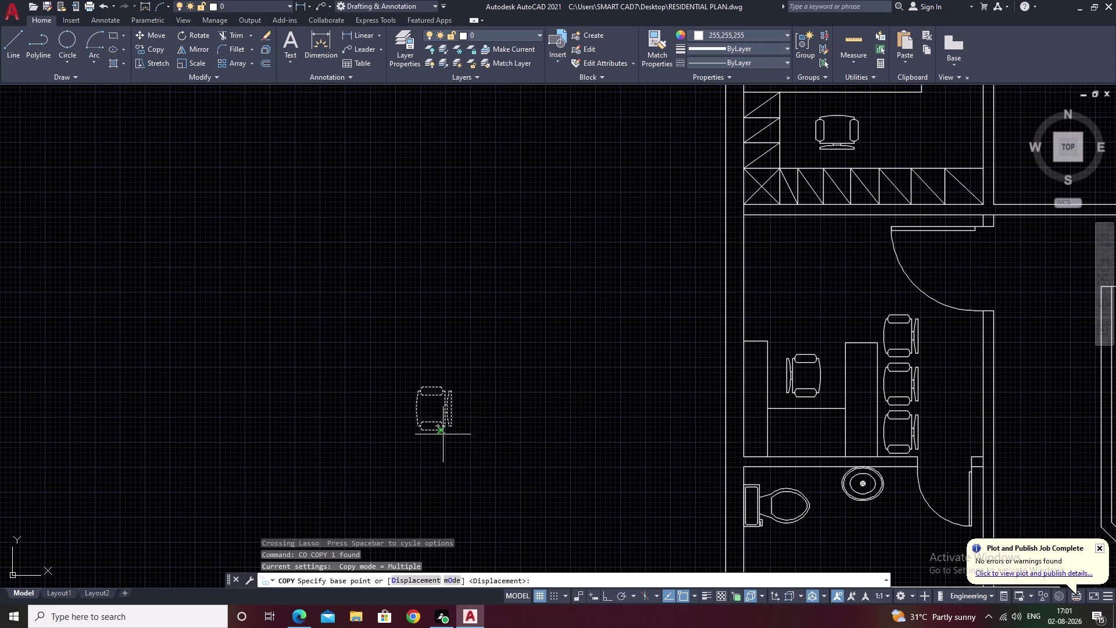
Place the first chair copy inside the U-shaped counter, using the chair's corner as base.
scroll(up, 3)
click(441, 431)
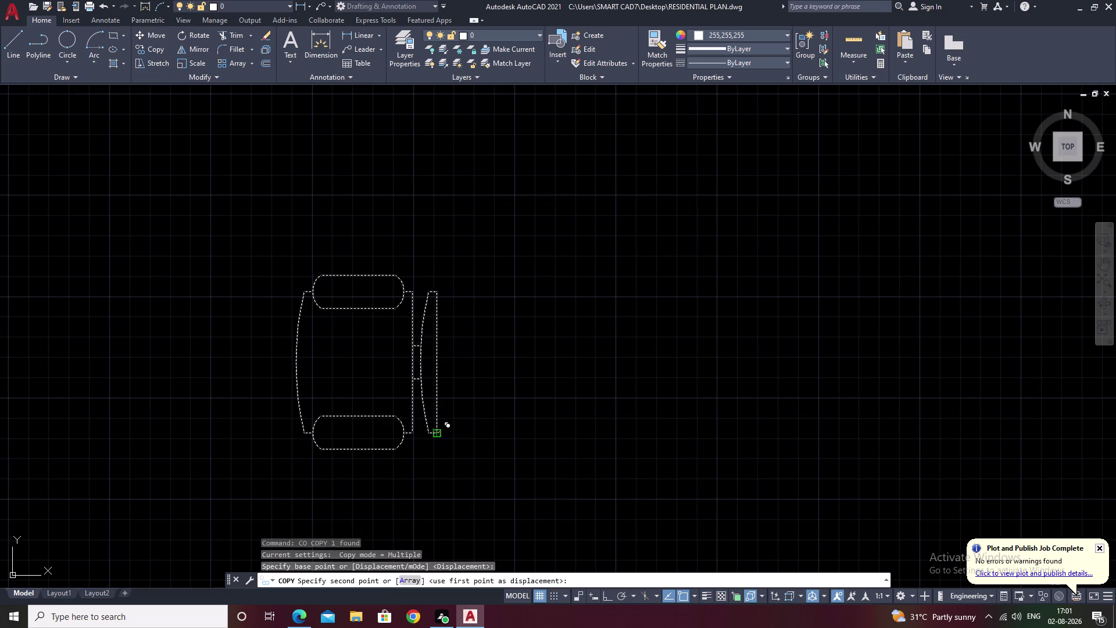
scroll(down, 3)
middle_drag(668, 479, 249, 435)
scroll(up, 3)
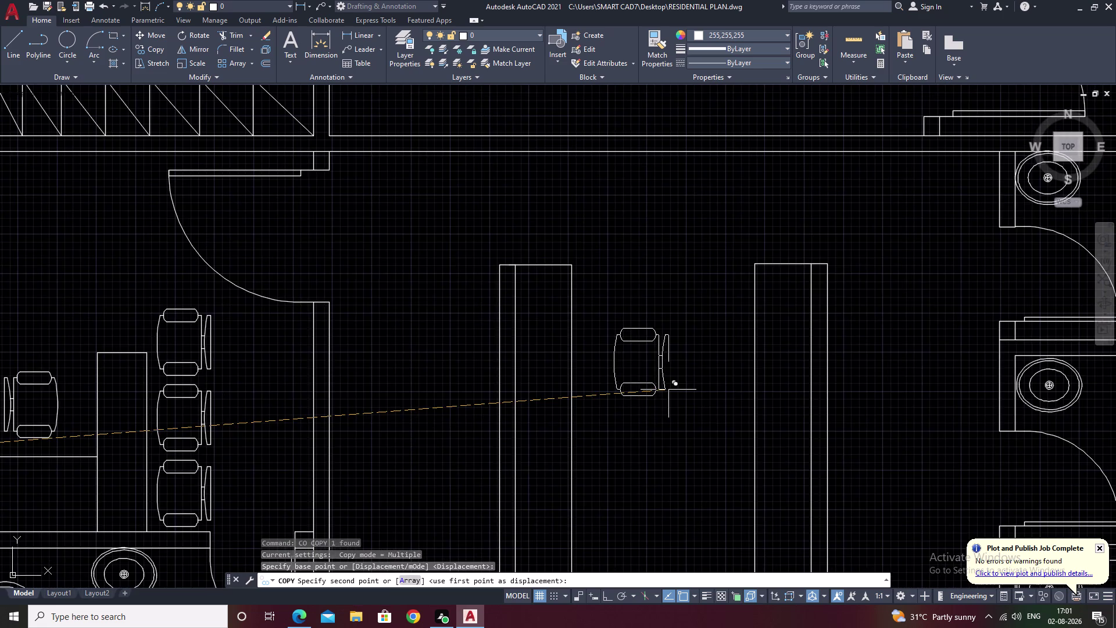
scroll(up, 3)
click(626, 327)
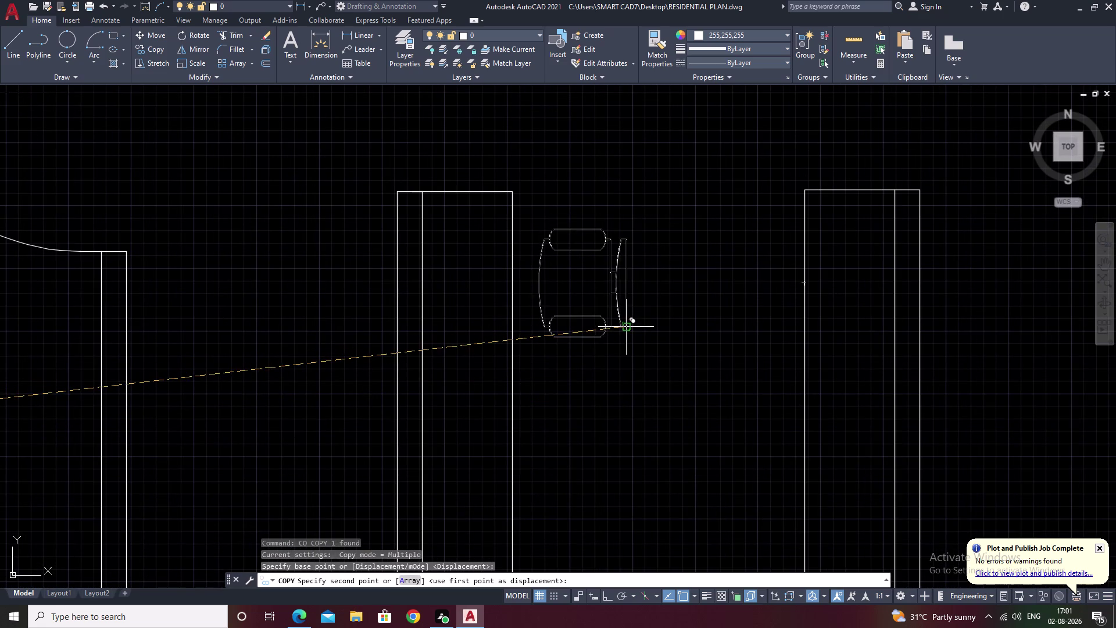
Place two more chair copies down the counter, then frame the whole counter.
middle_drag(643, 504, 682, 320)
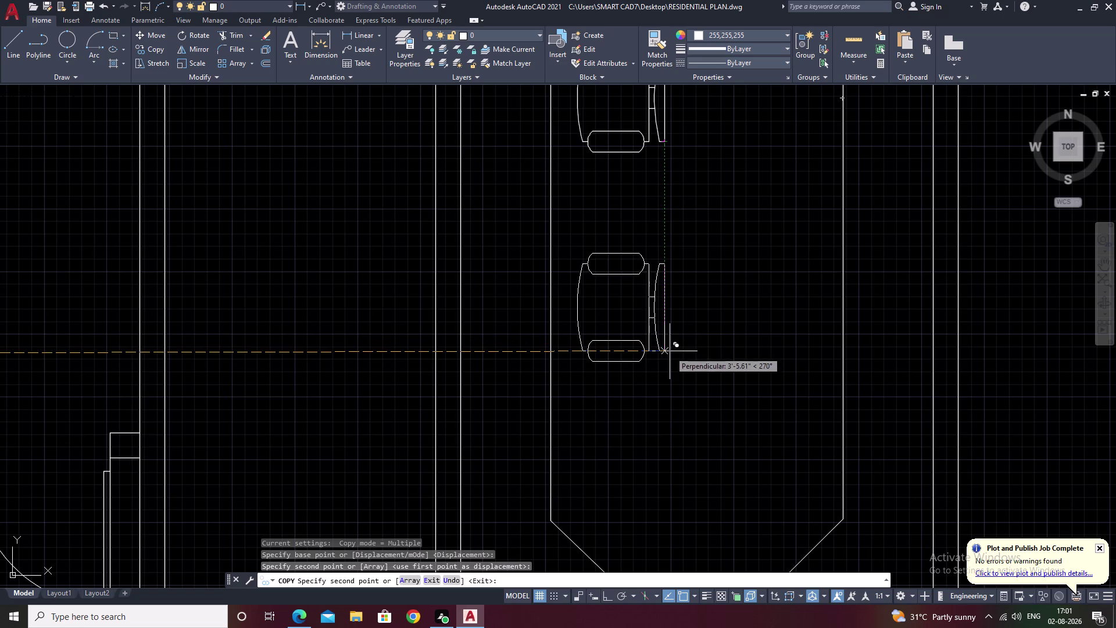
click(670, 351)
scroll(down, 3)
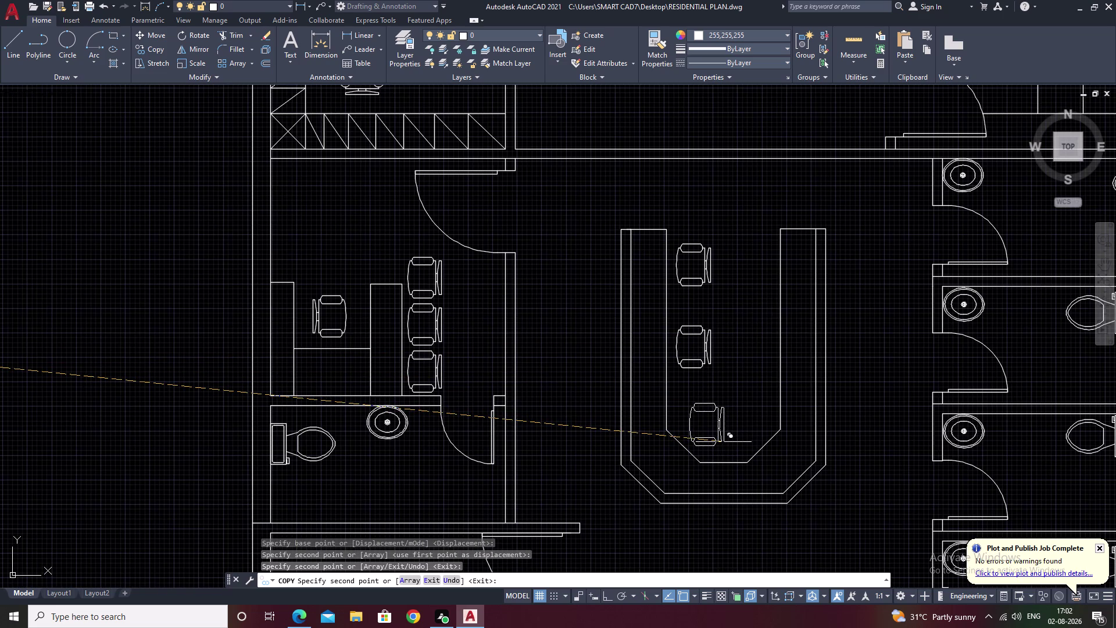
click(723, 443)
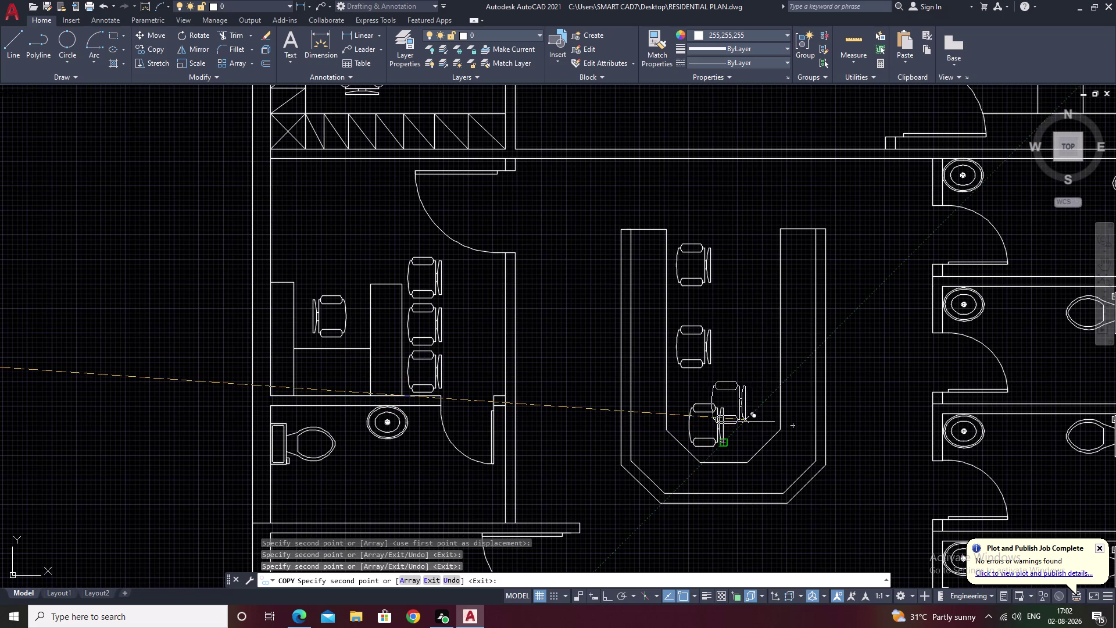
key(Escape)
scroll(down, 3)
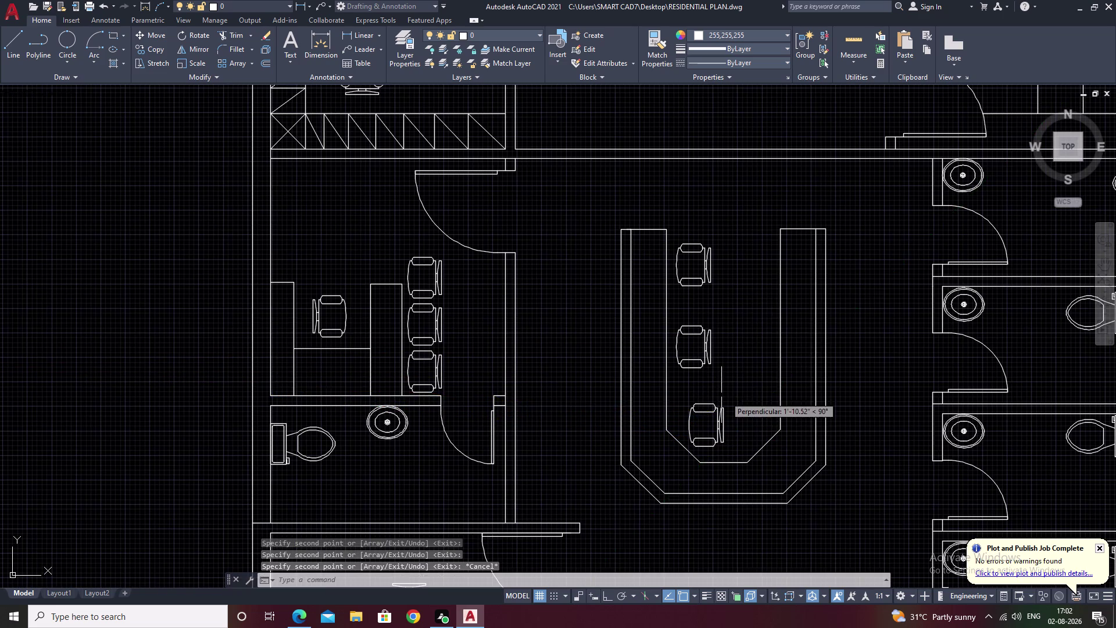
middle_drag(267, 371, 544, 386)
scroll(up, 3)
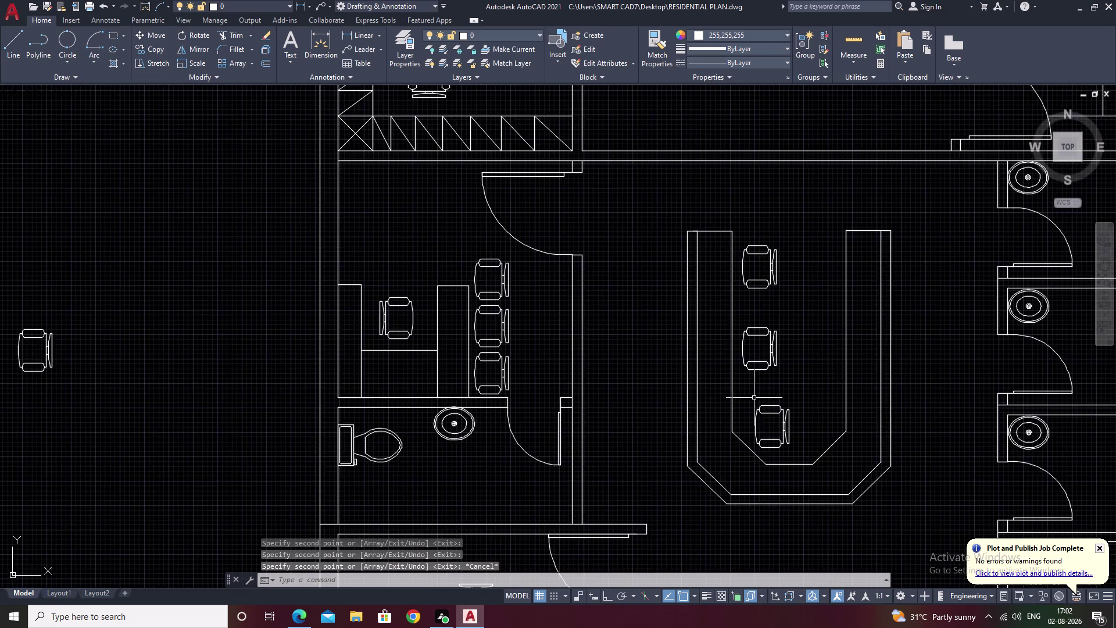
scroll(up, 3)
Rotate the bottom counter chair 45 degrees about its back.
drag(899, 408, 819, 495)
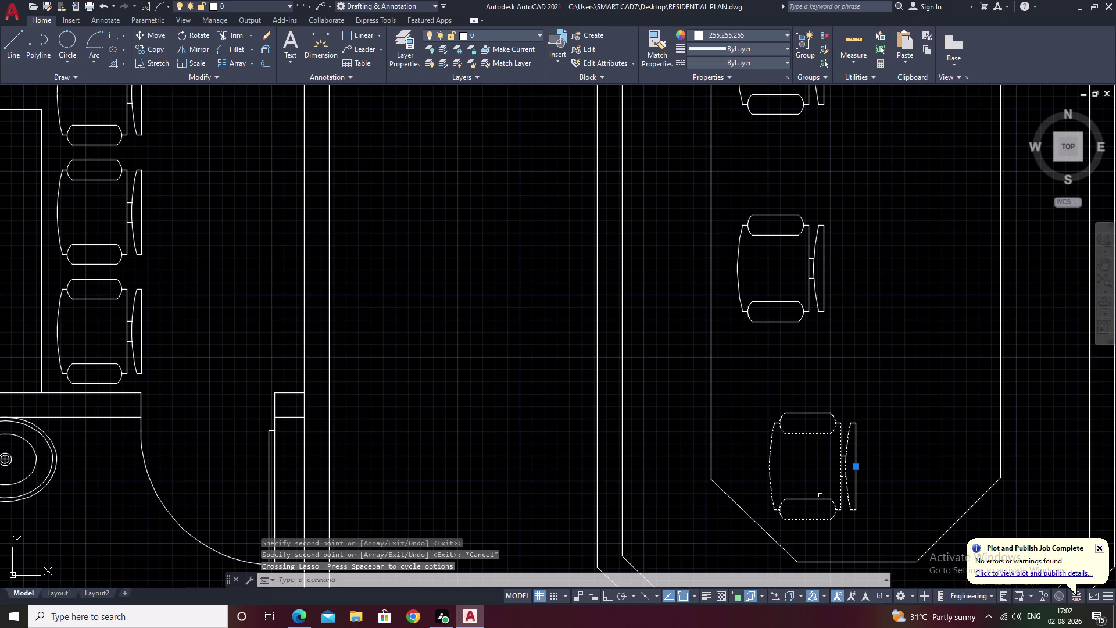
text(ro)
key(space)
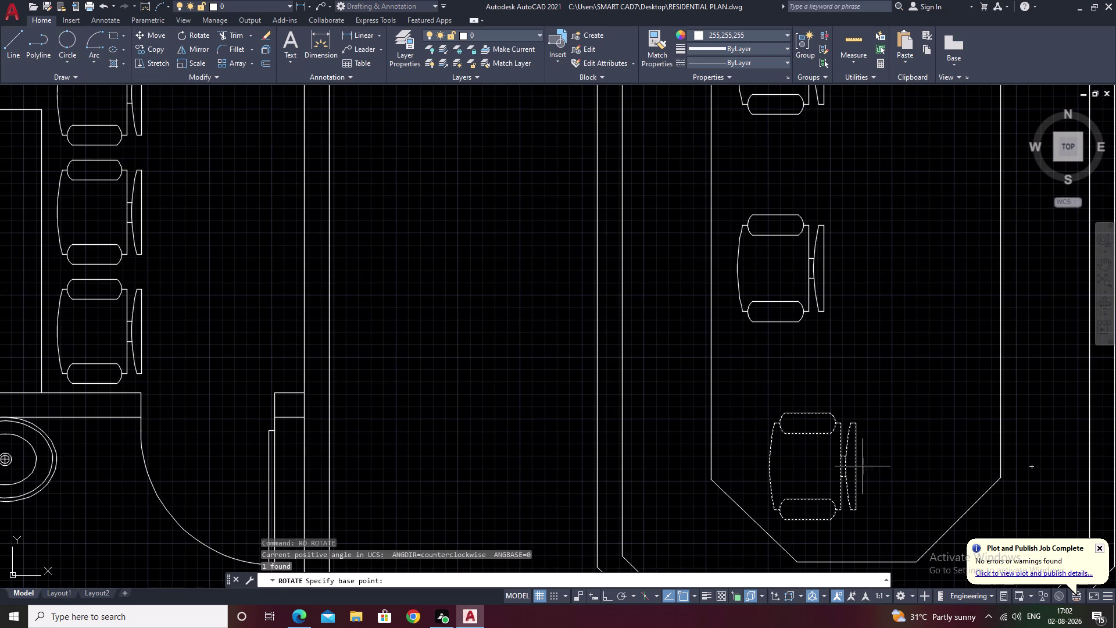
click(859, 469)
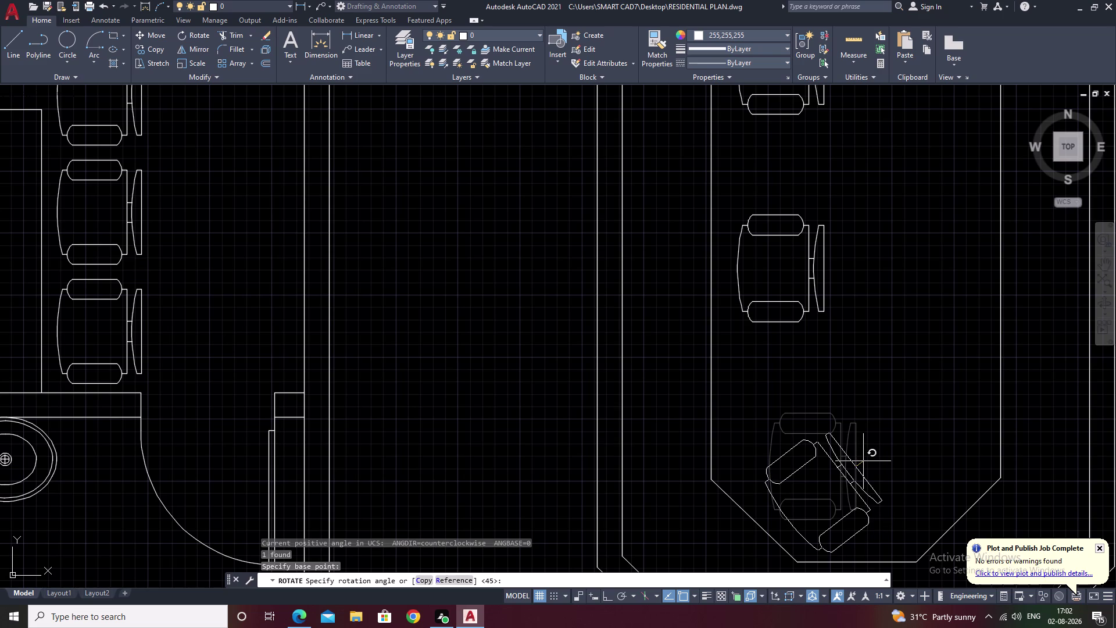
click(864, 462)
Move the rotated chair down toward the counter's lower corner.
drag(875, 432, 856, 431)
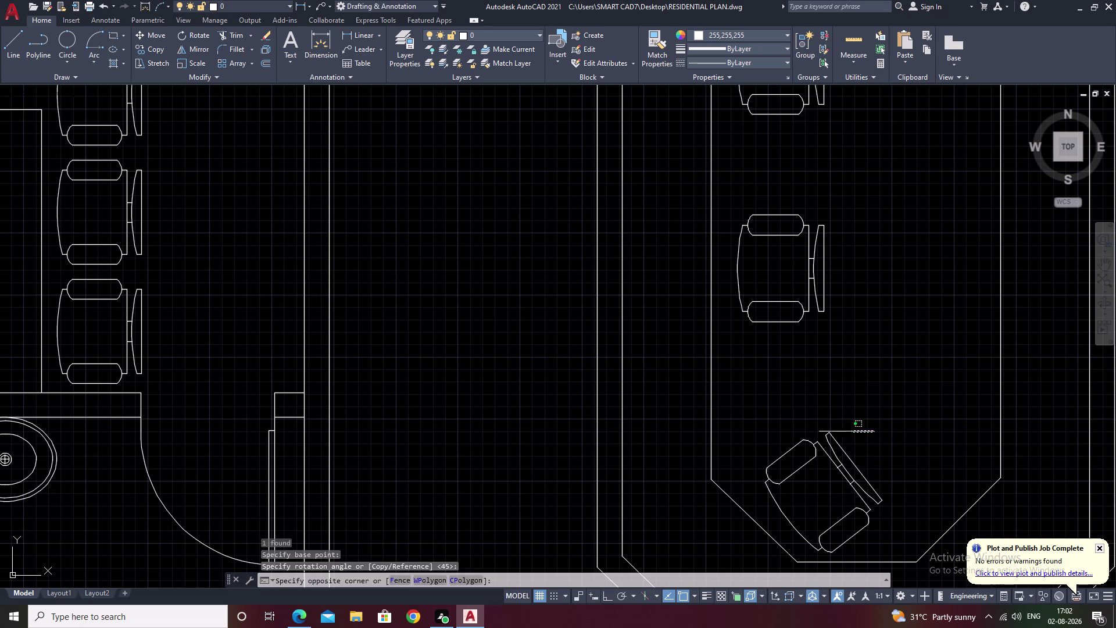
drag(857, 430, 833, 529)
text(m)
key(space)
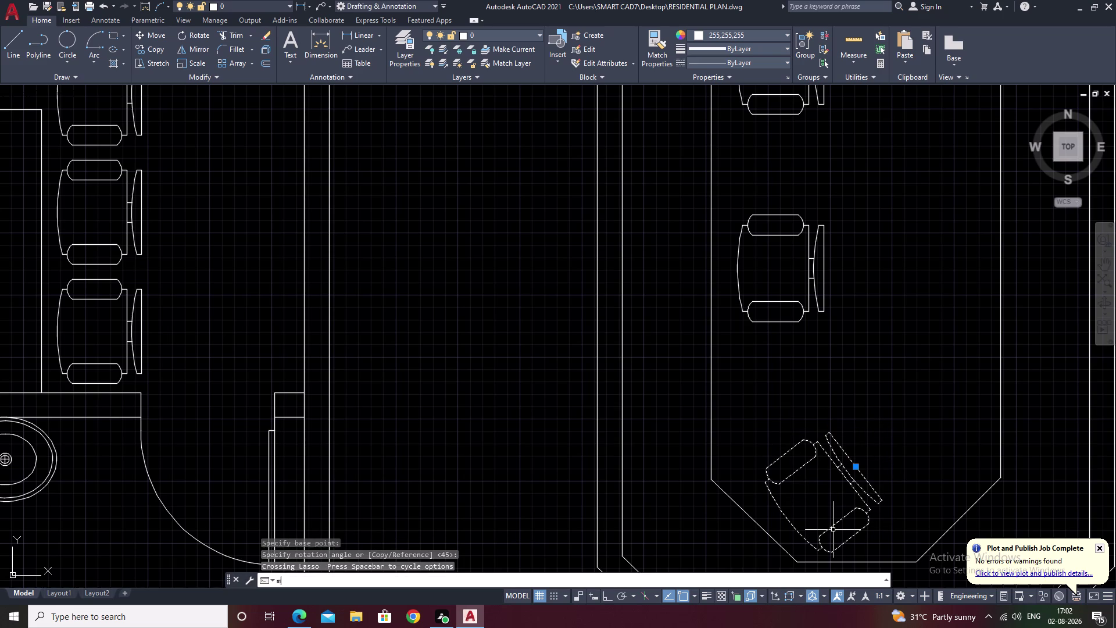
click(830, 513)
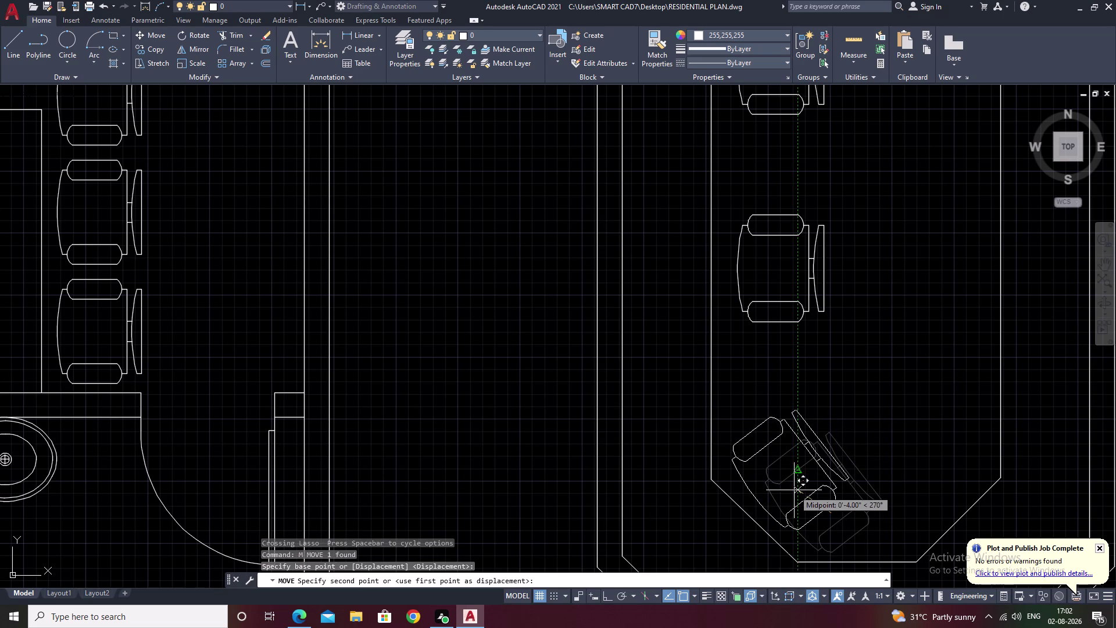
click(795, 488)
Pan and zoom out to bring the whole U-shaped counter into view.
middle_drag(885, 449, 777, 448)
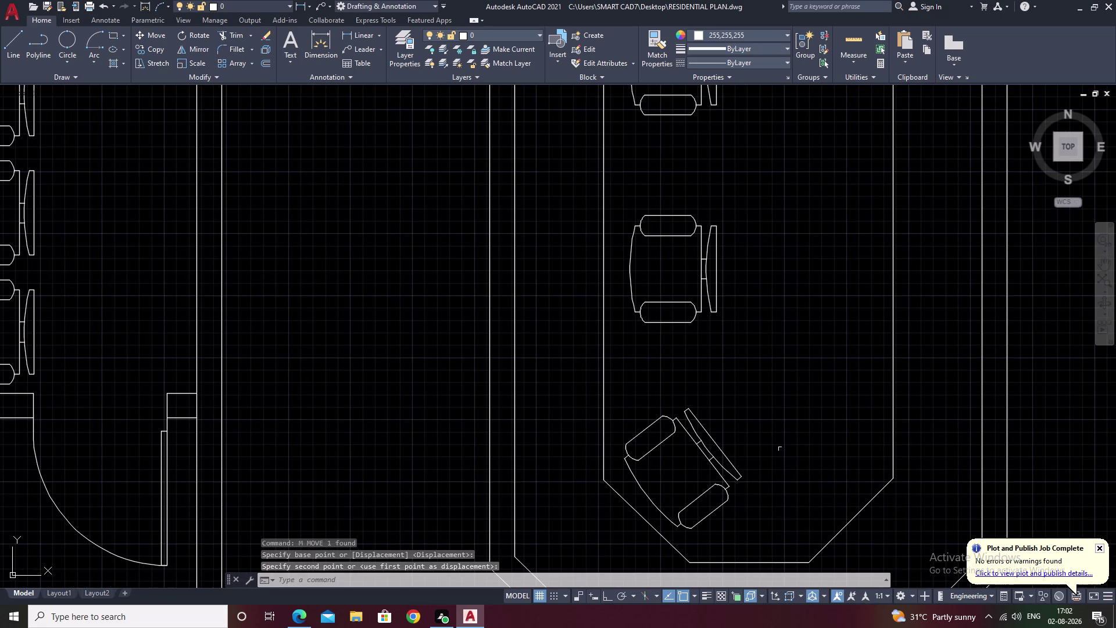
key(Escape)
scroll(down, 3)
middle_drag(790, 404, 711, 418)
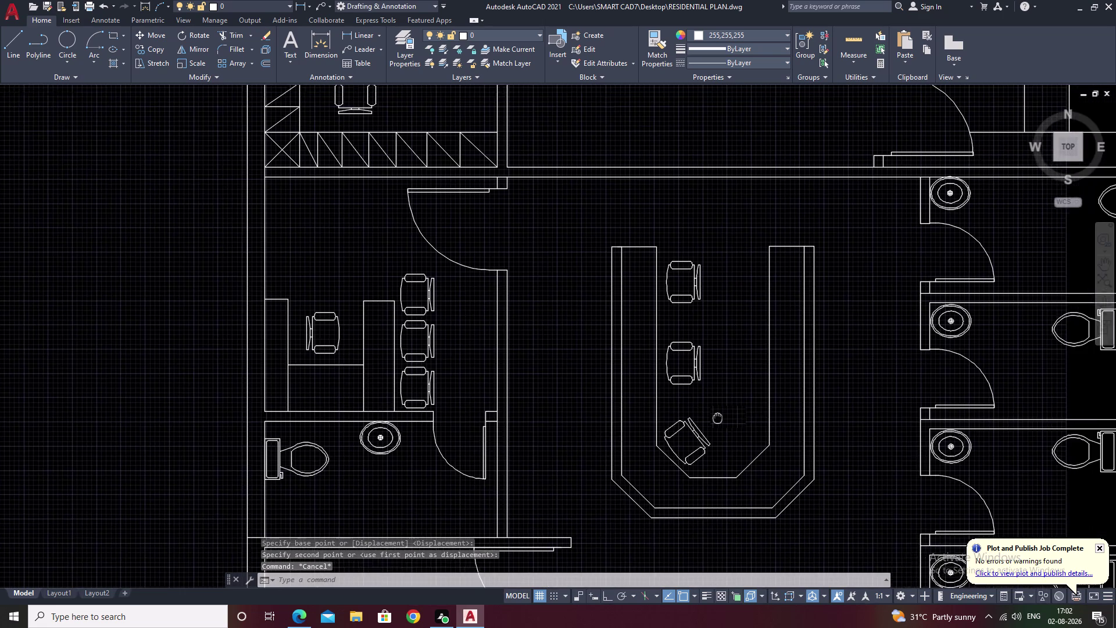
middle_drag(711, 419, 703, 418)
click(679, 246)
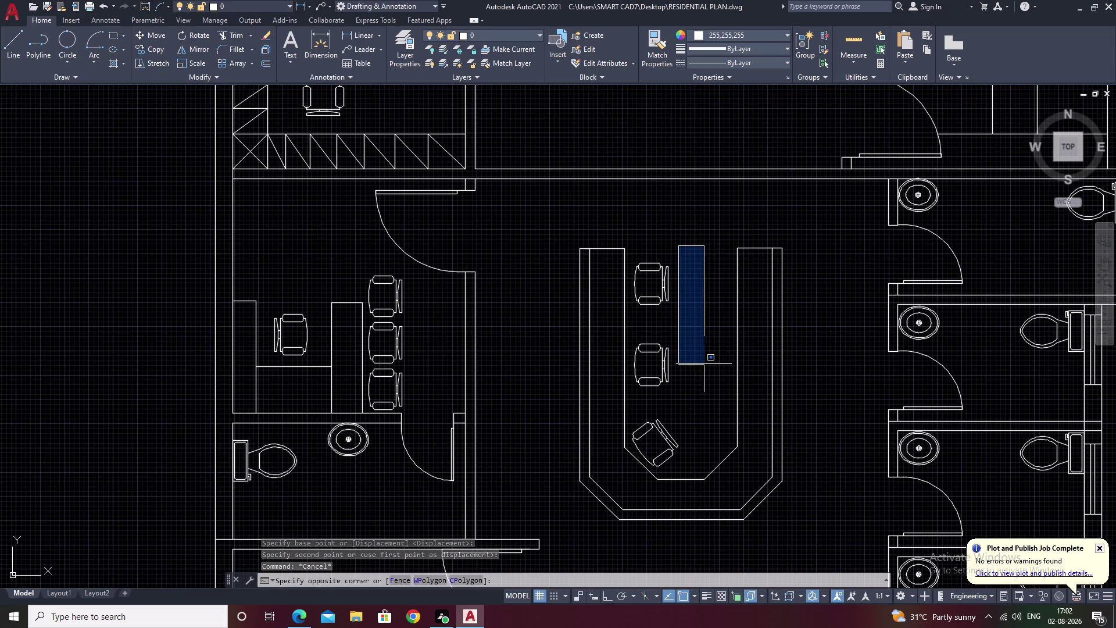
key(Escape)
Move the rotated chair by its corner to fit the counter's lower corner.
drag(665, 410, 649, 456)
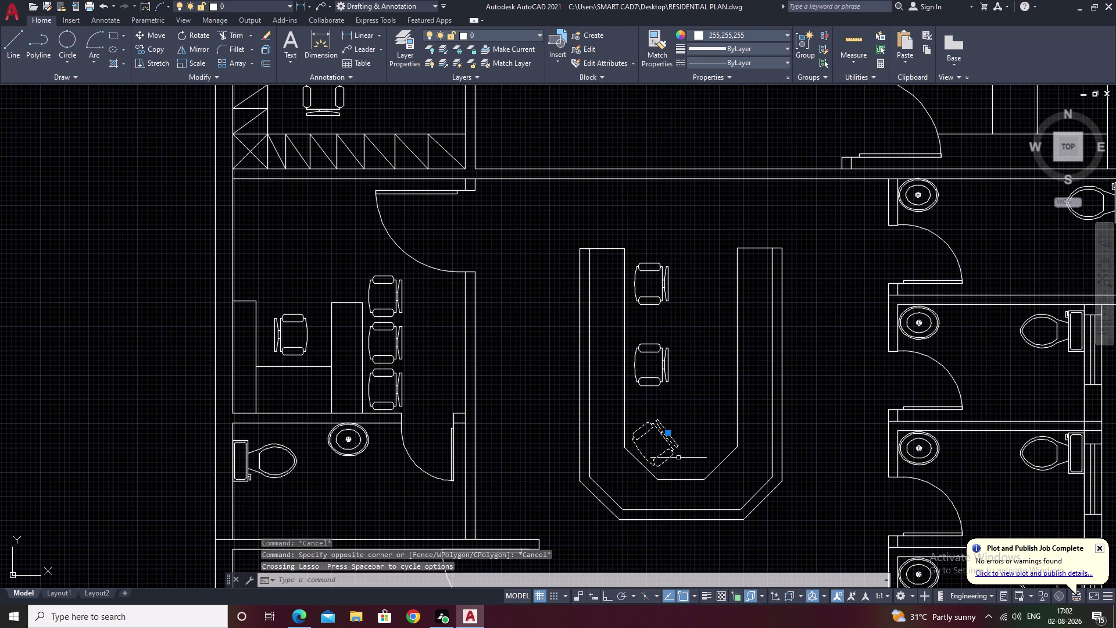
text(m)
key(space)
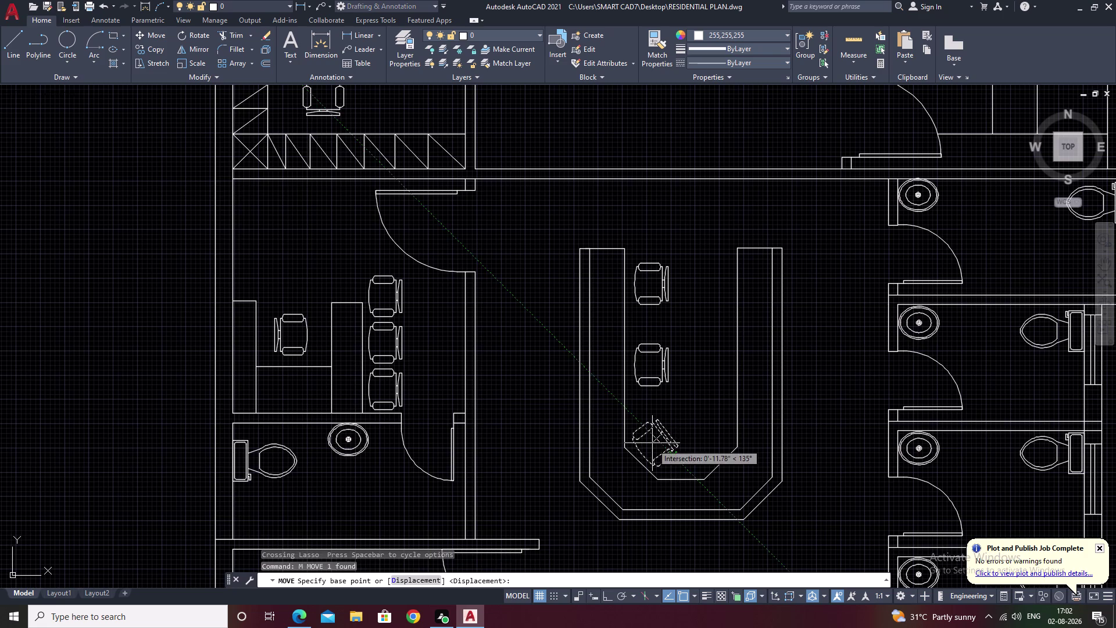
click(652, 443)
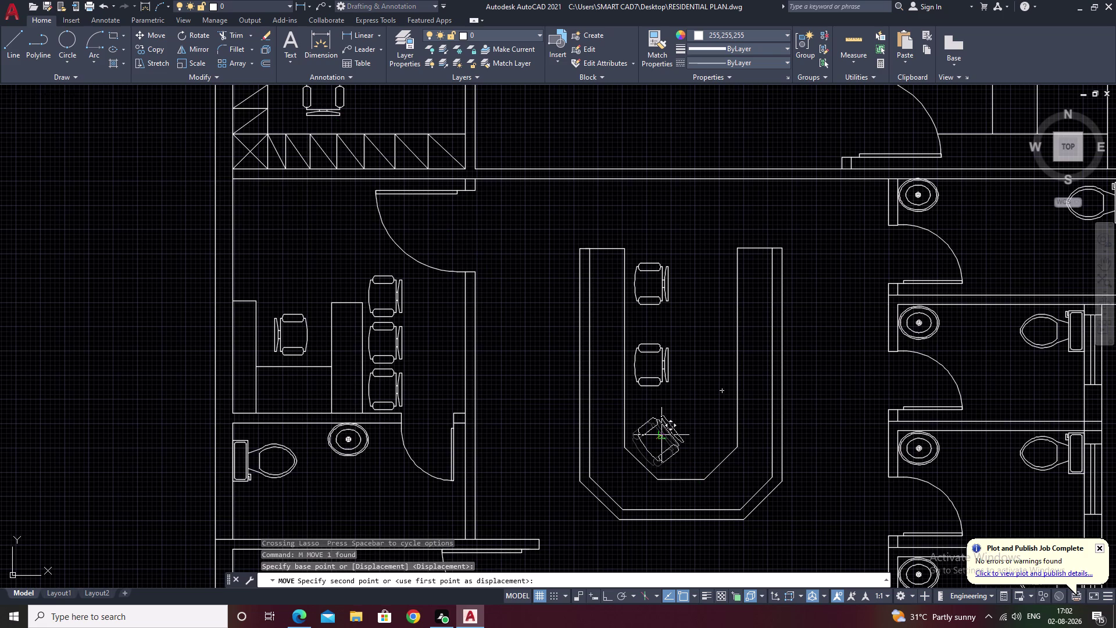
click(662, 435)
scroll(down, 3)
middle_drag(695, 410, 658, 423)
key(Escape)
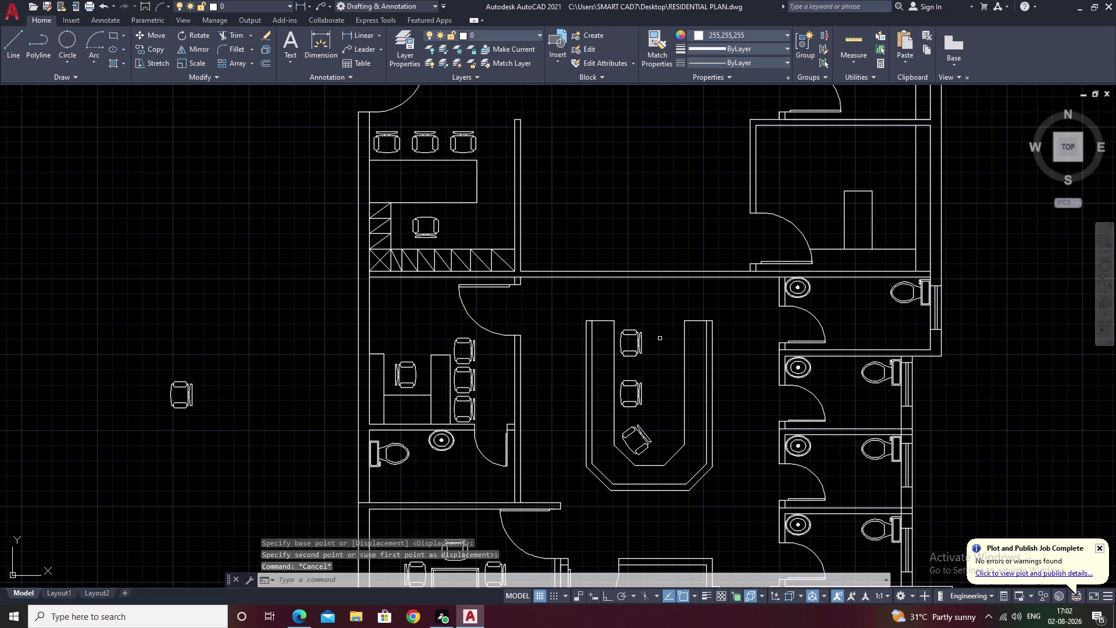
Select the three counter chairs and start MIRROR, first point at the counter's bottom midpoint.
drag(654, 327, 633, 450)
scroll(up, 3)
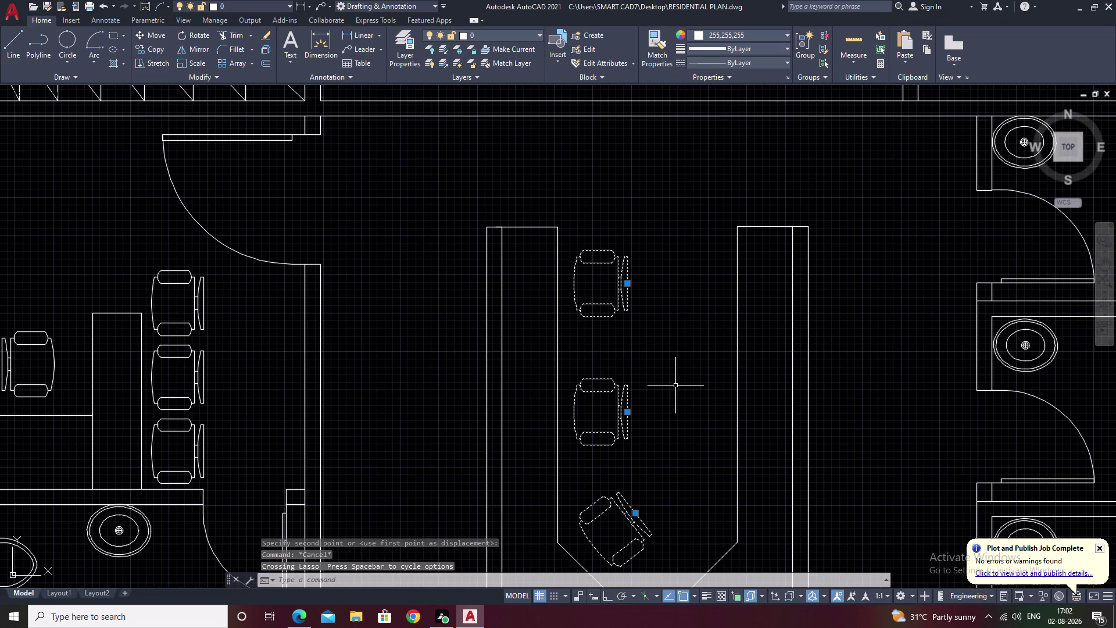
text(mi)
key(space)
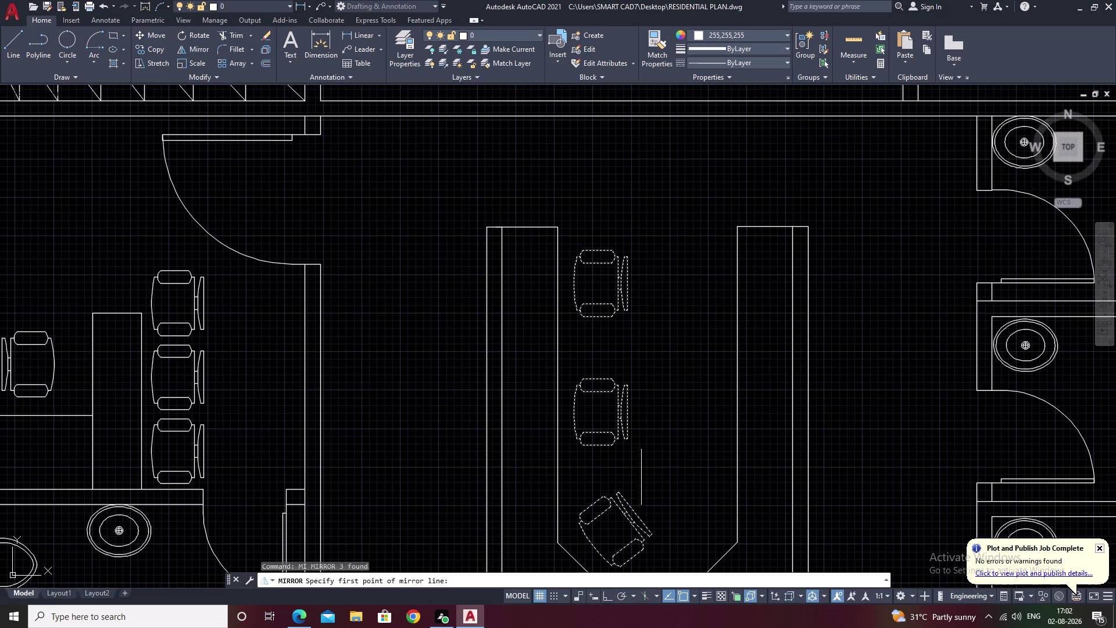
middle_drag(655, 546, 662, 417)
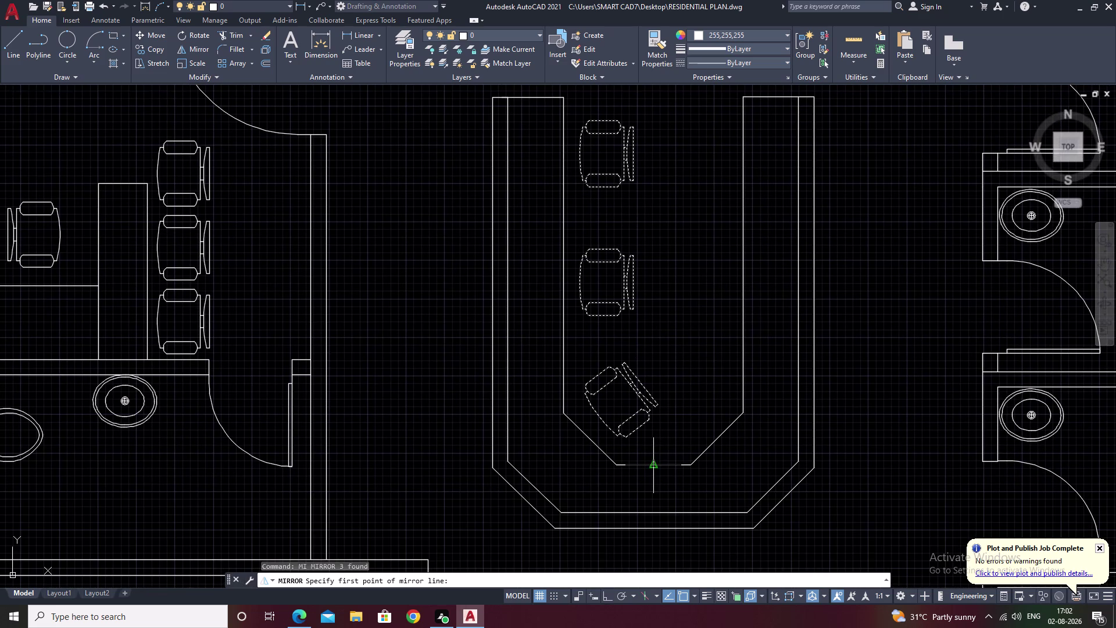
click(656, 467)
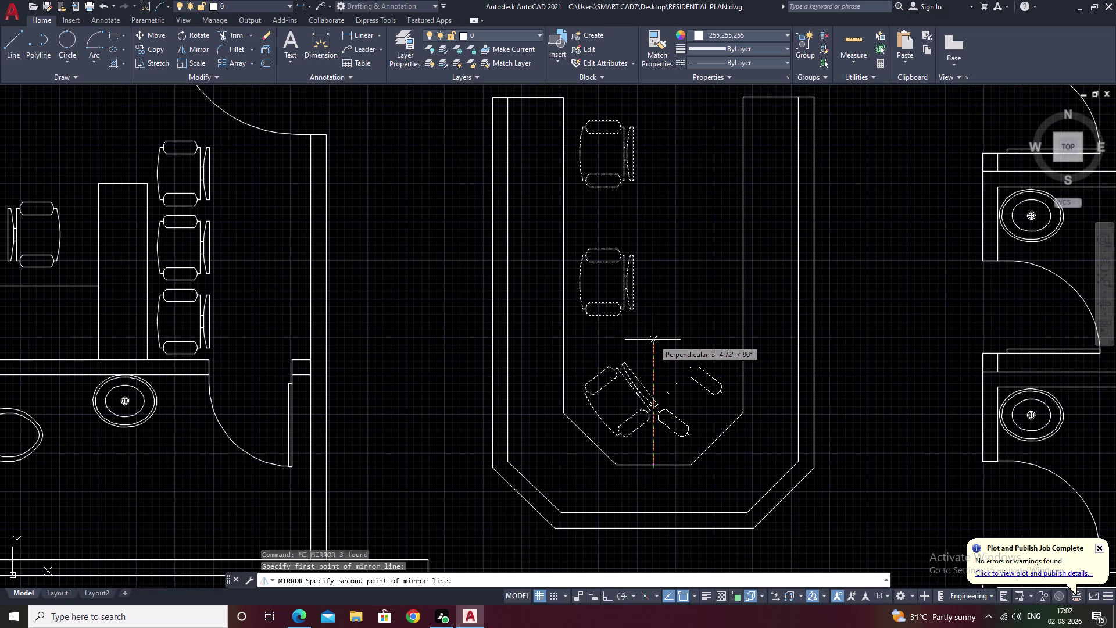